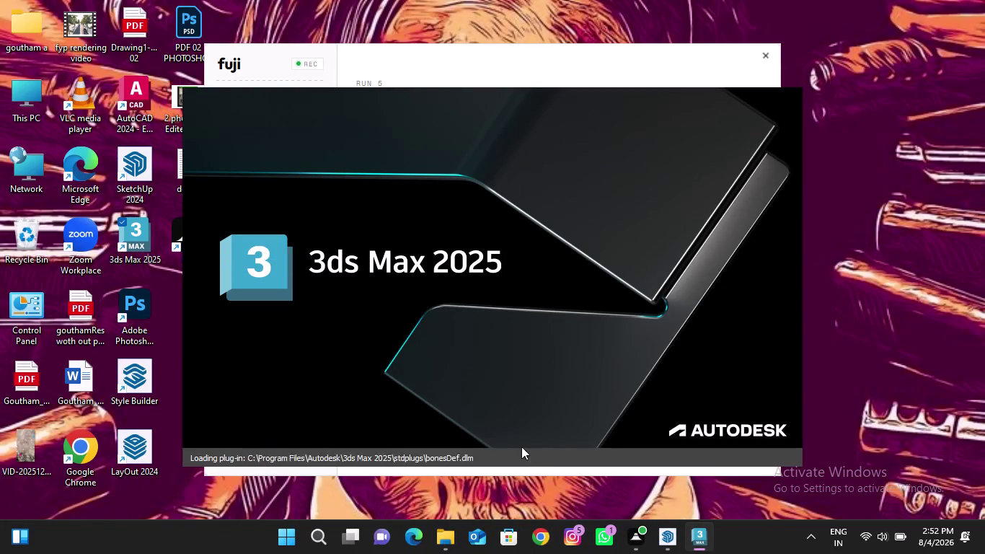
Close the unresponsive SketchUp 2024 session and relaunch it from the desktop icon.
click(662, 537)
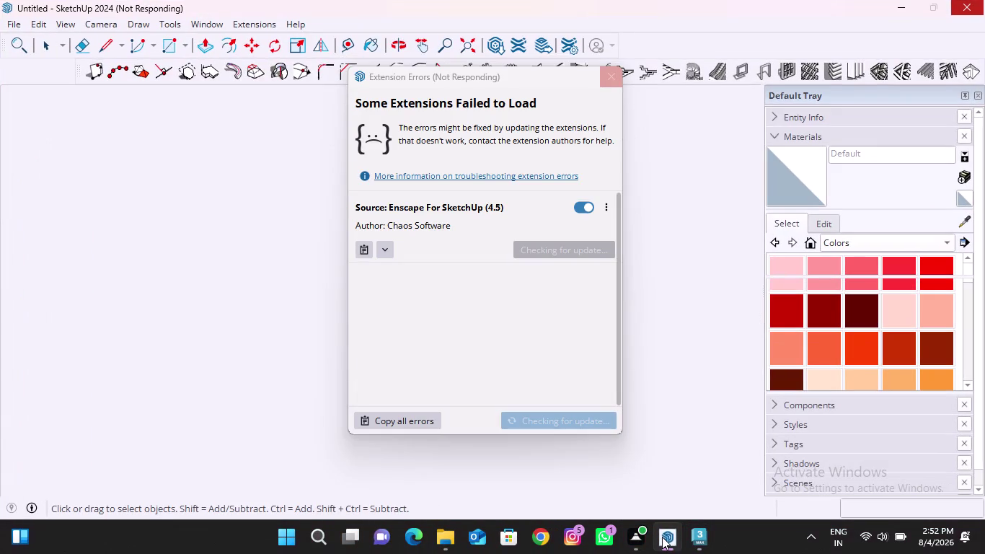
click(662, 536)
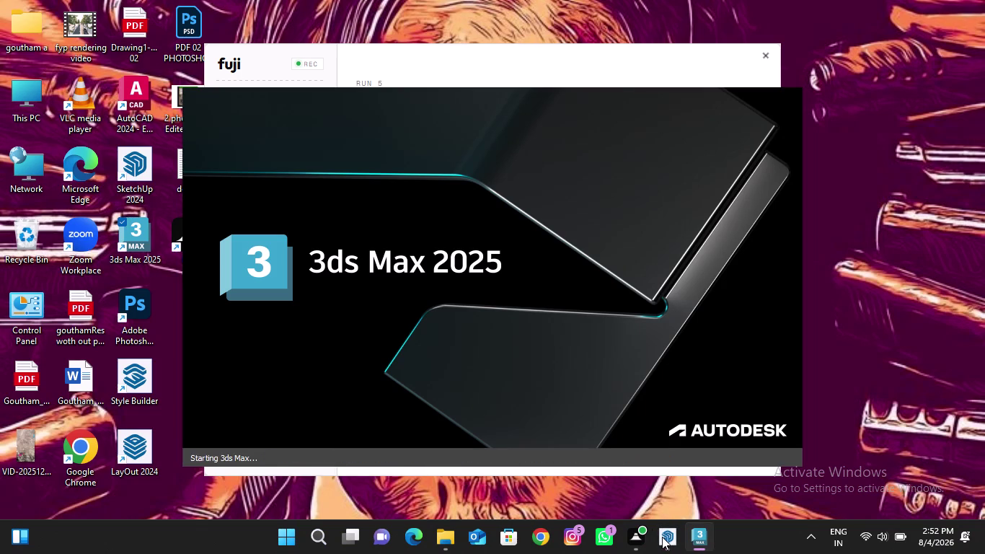
click(662, 536)
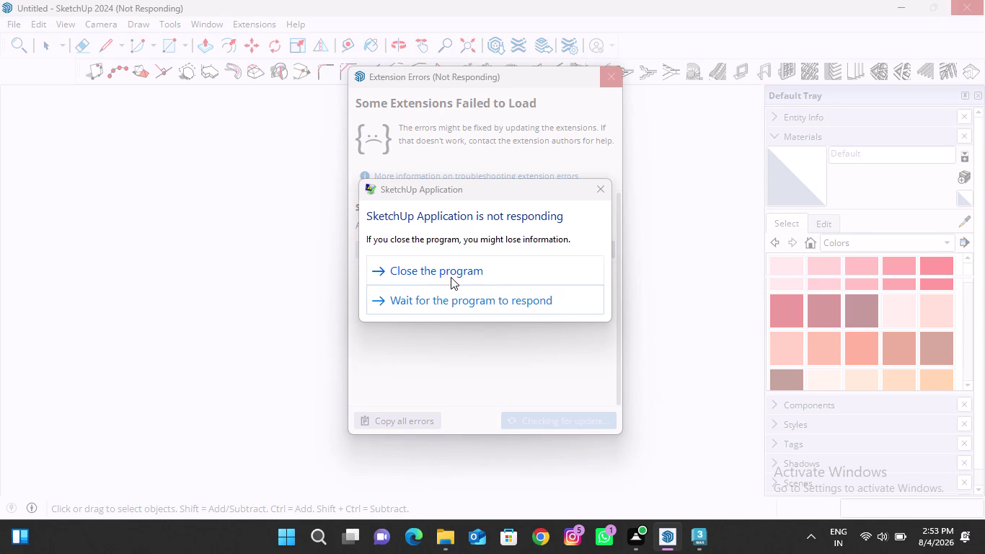
click(451, 277)
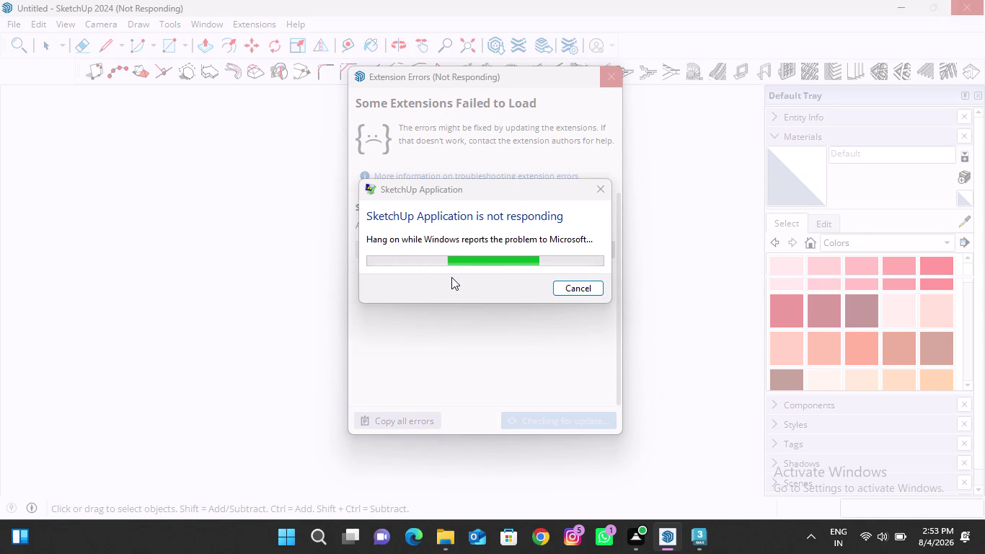
click(701, 539)
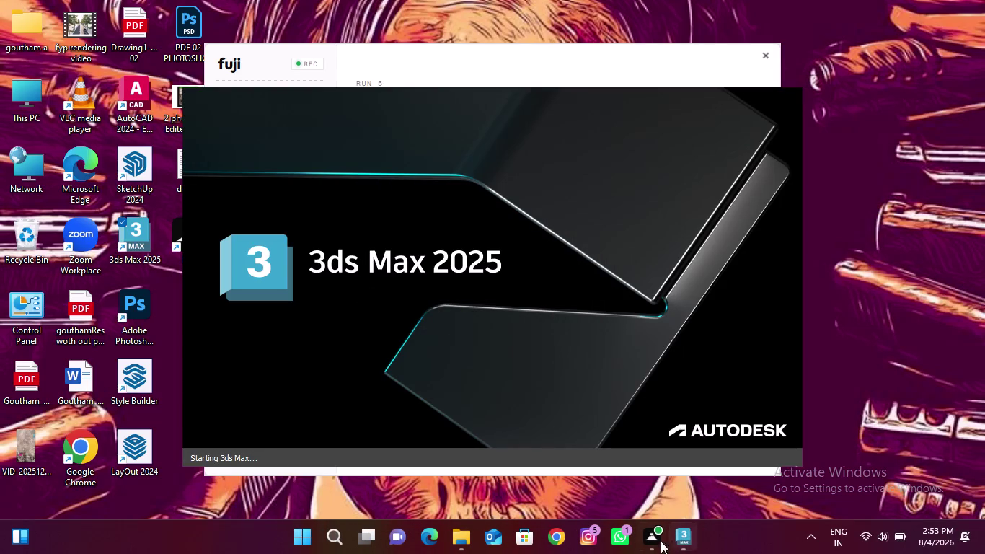
double_click(136, 174)
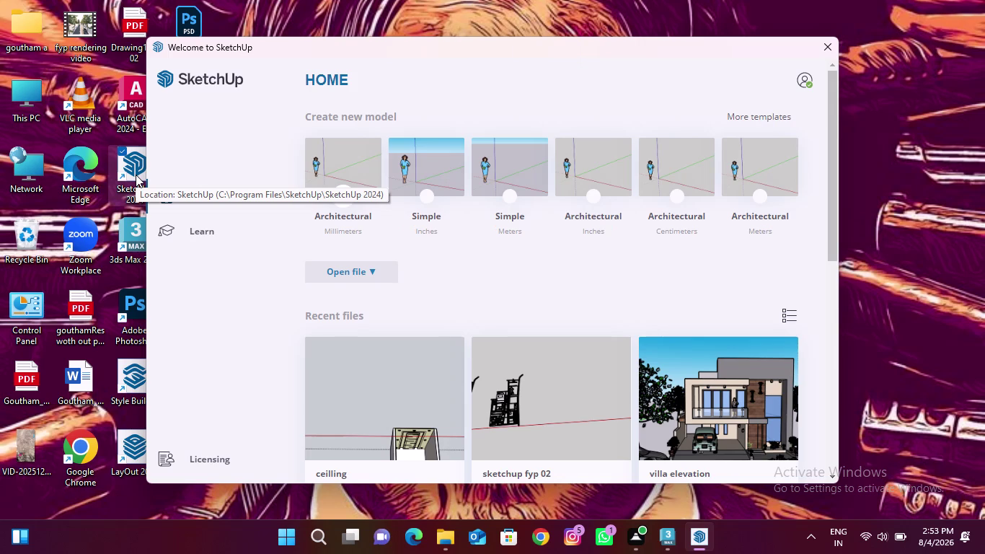
Start a new model from a template and move the stray File Explorer window aside.
click(427, 160)
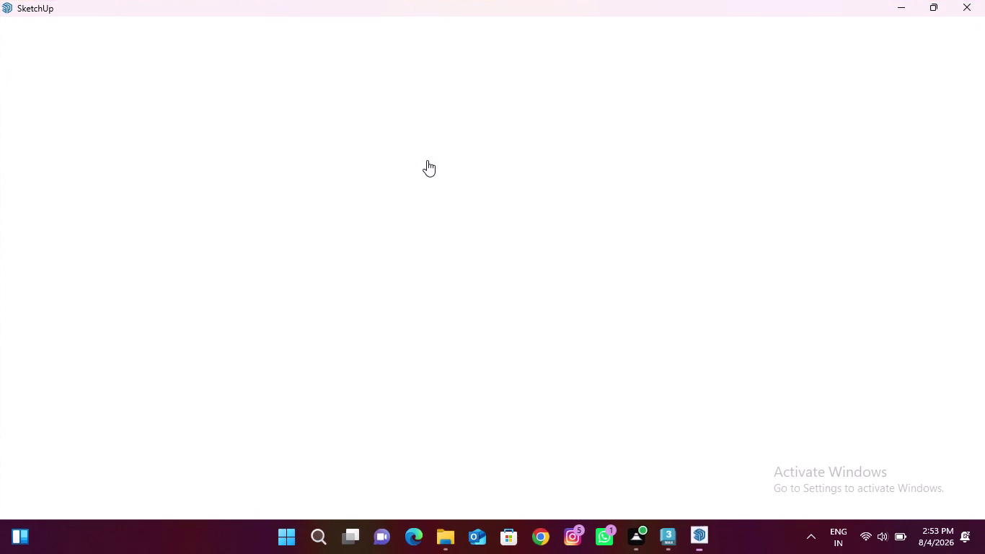
click(436, 545)
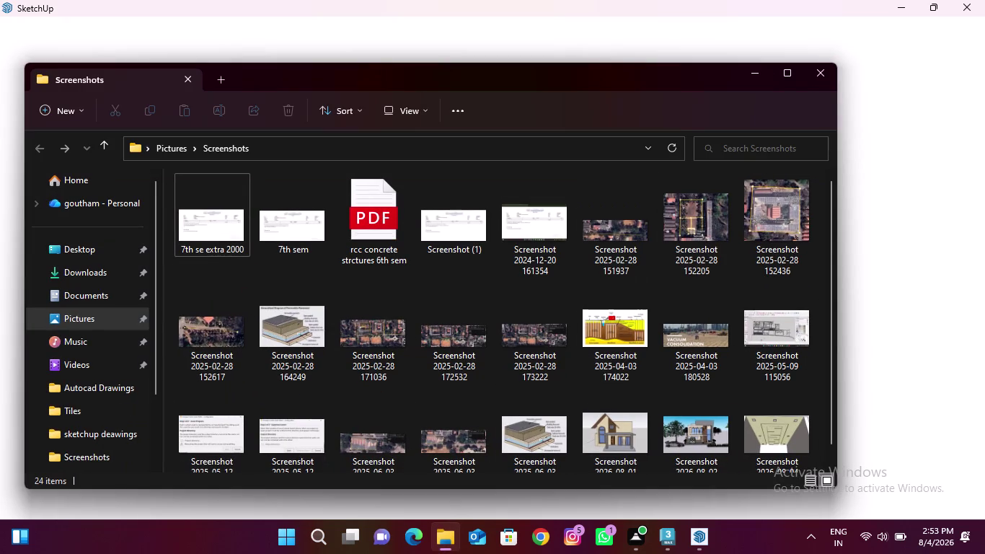
click(809, 77)
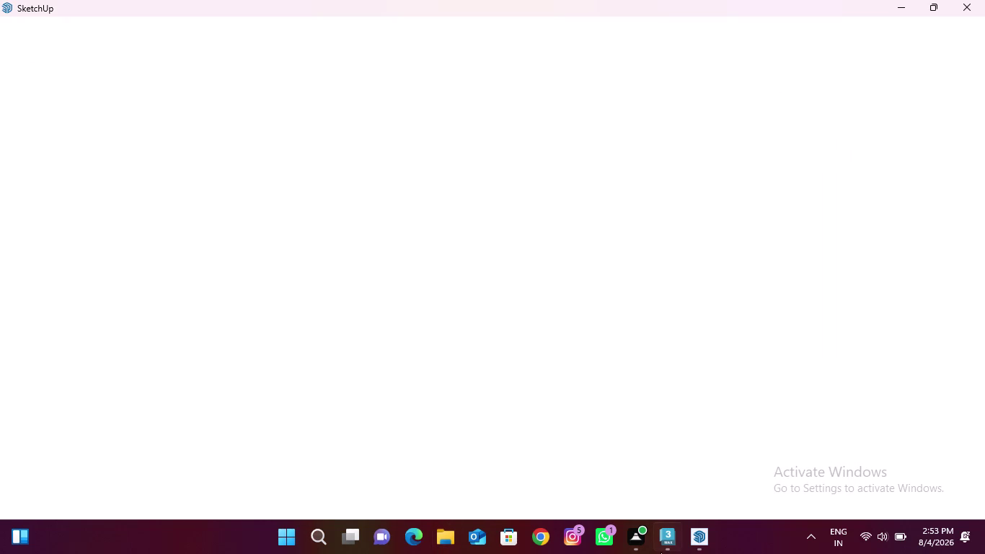
click(661, 552)
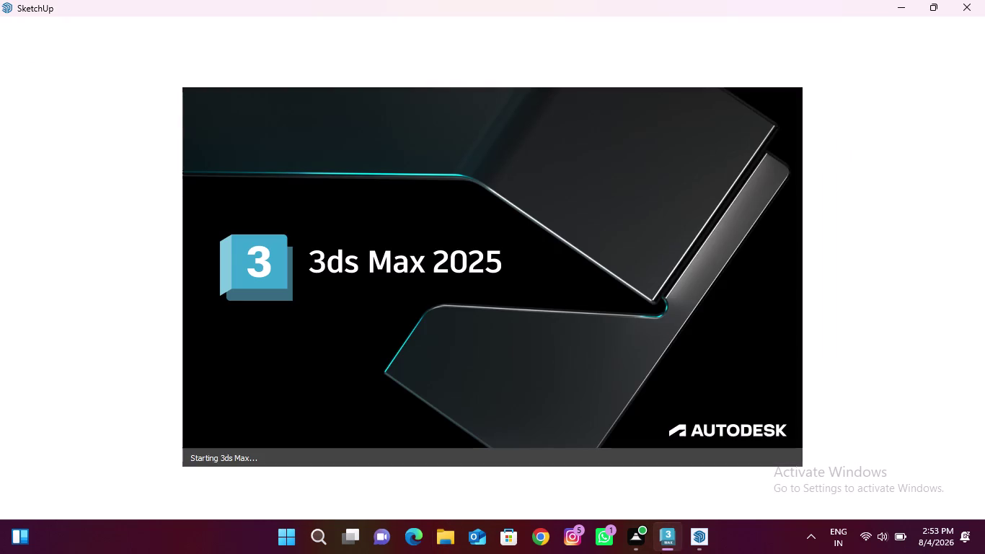
click(693, 546)
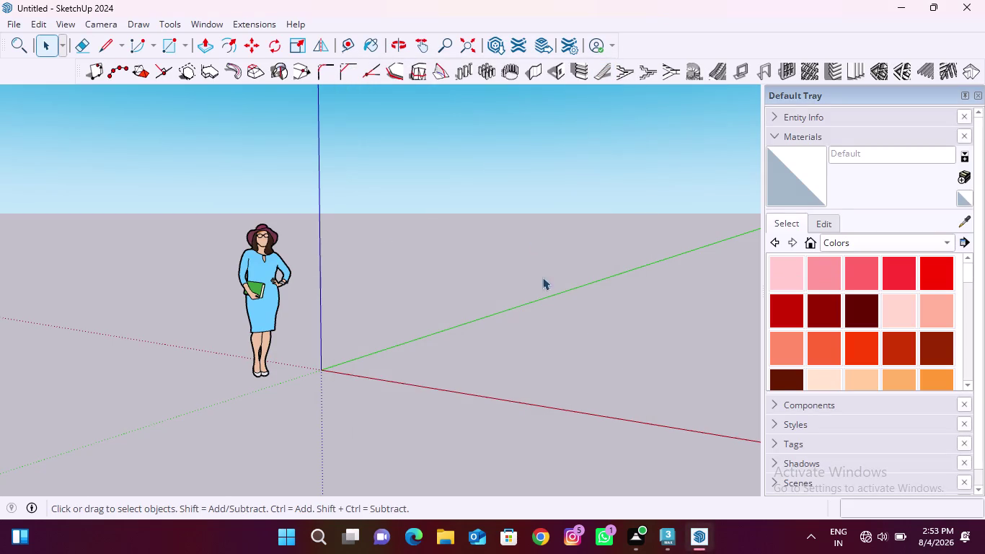
Check the 3ds Max taskbar recent-items list.
click(663, 536)
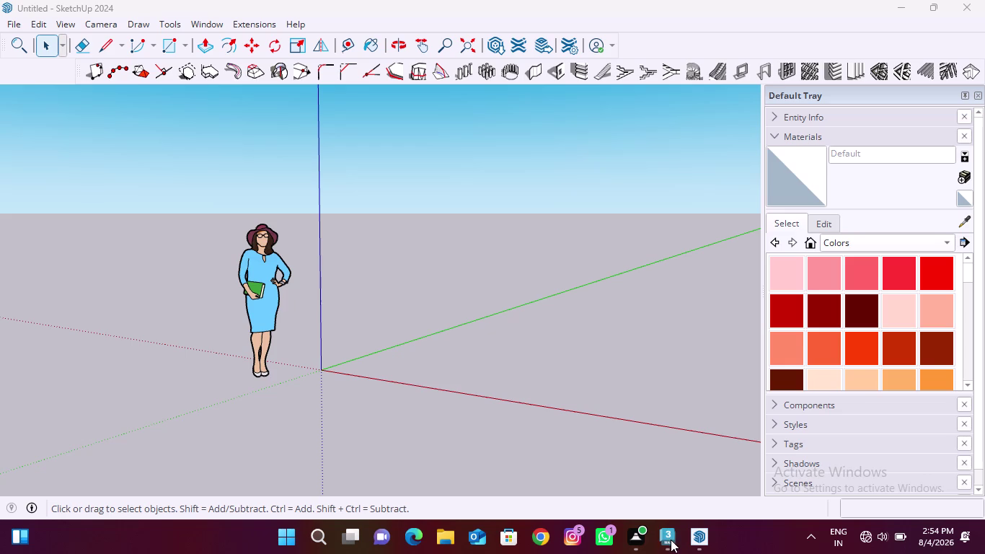
click(669, 539)
right_click(664, 543)
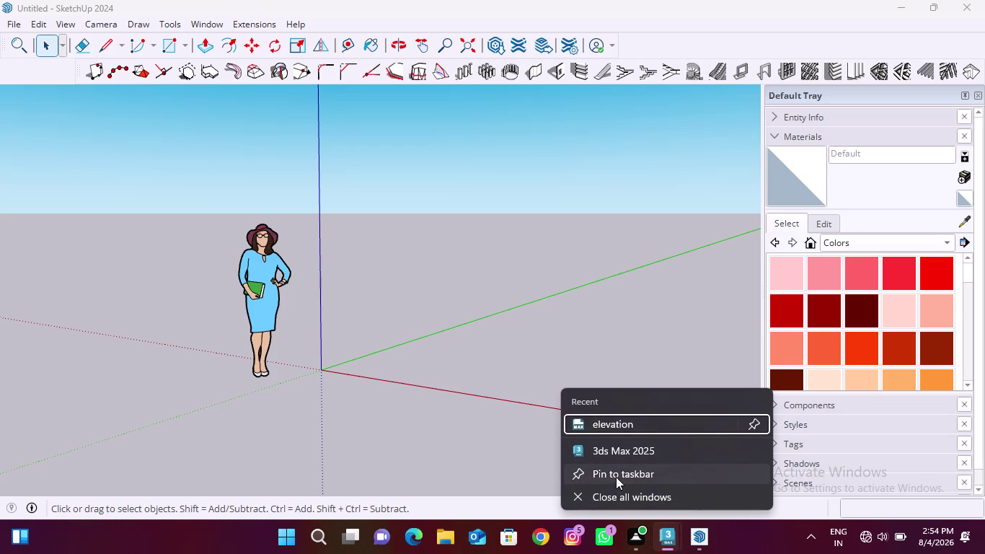
click(651, 498)
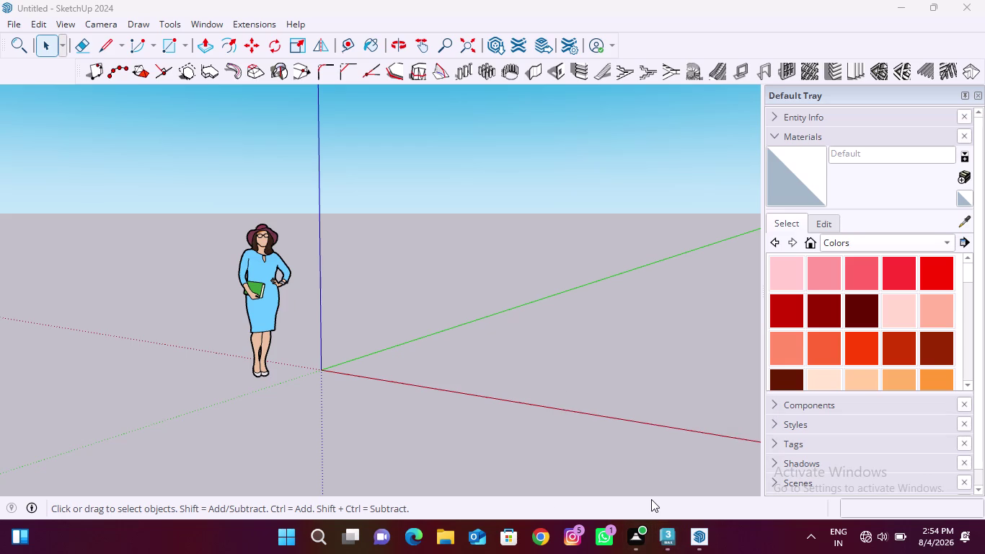
Delete the standing figure and orbit the view around the origin.
drag(183, 208, 307, 412)
key(Delete)
scroll(down, 3)
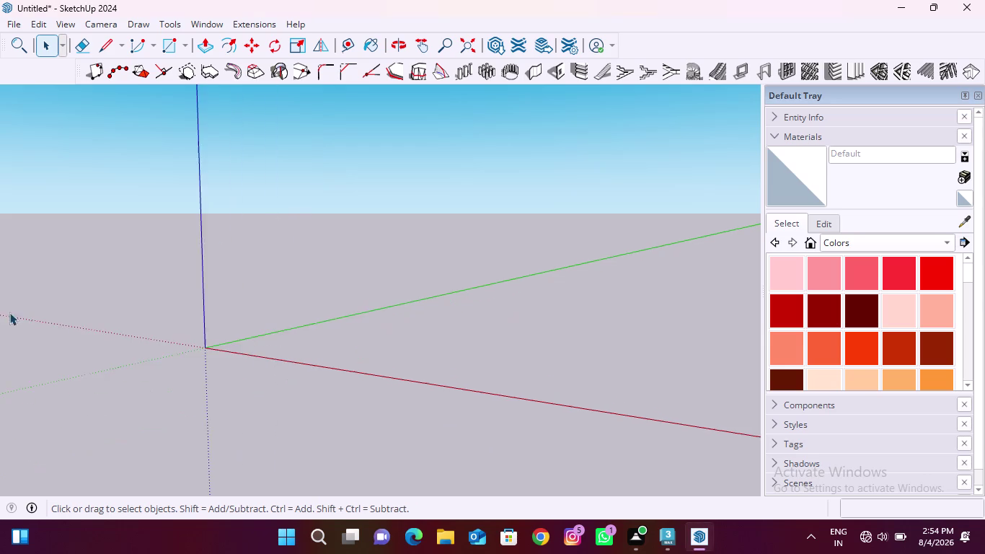
scroll(down, 3)
middle_drag(37, 377, 226, 435)
scroll(down, 3)
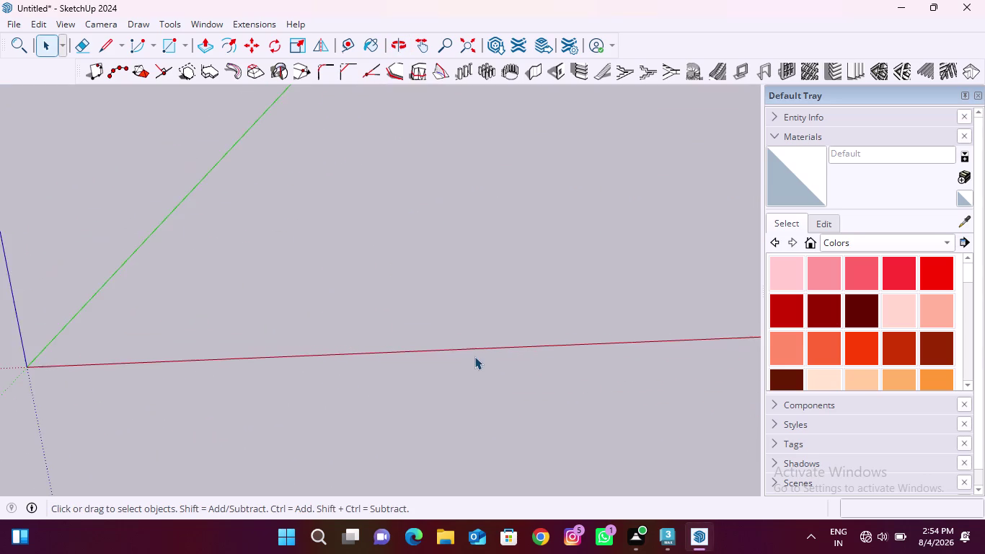
scroll(down, 3)
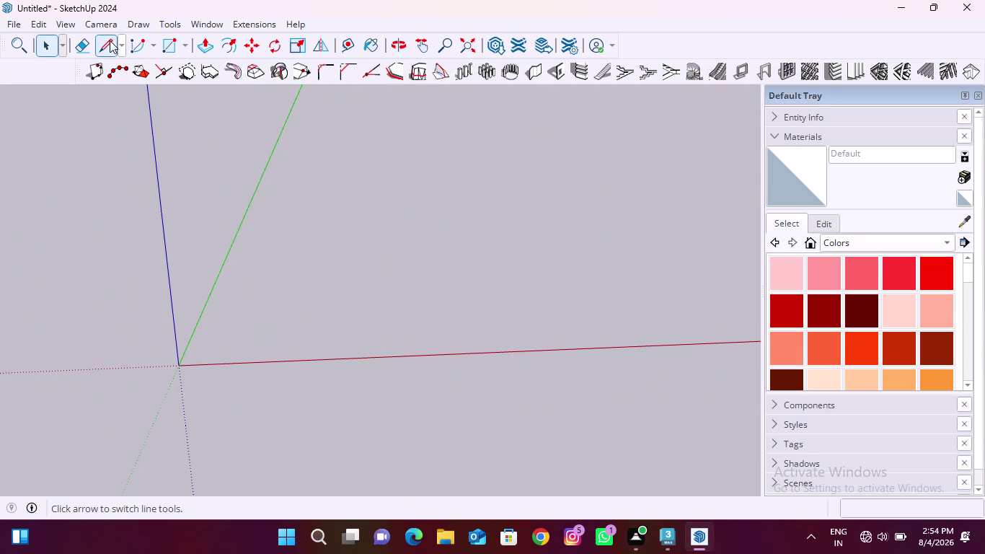
Draw a test line with the Line tool, starting above the red axis.
click(108, 41)
click(324, 334)
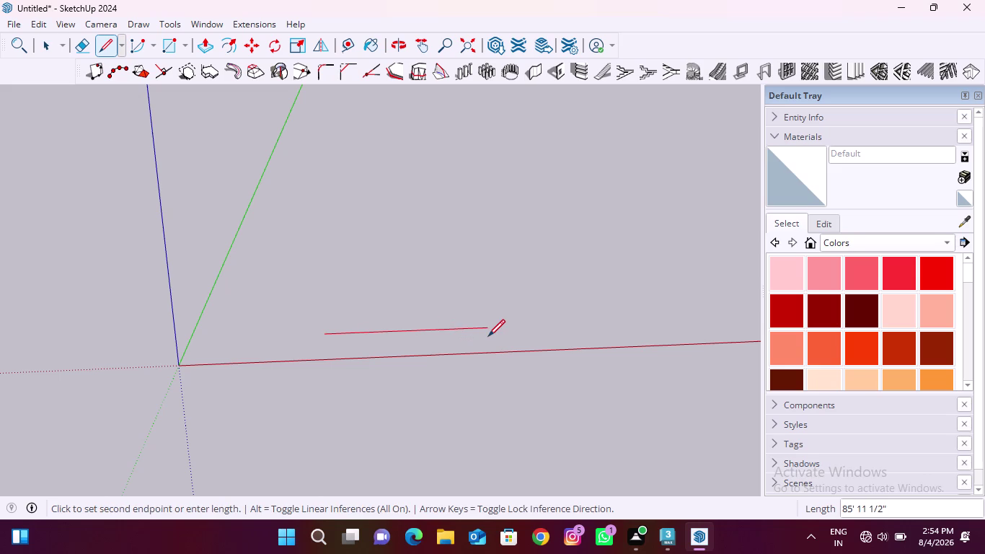
key(End)
key(Down)
key(apostrophe)
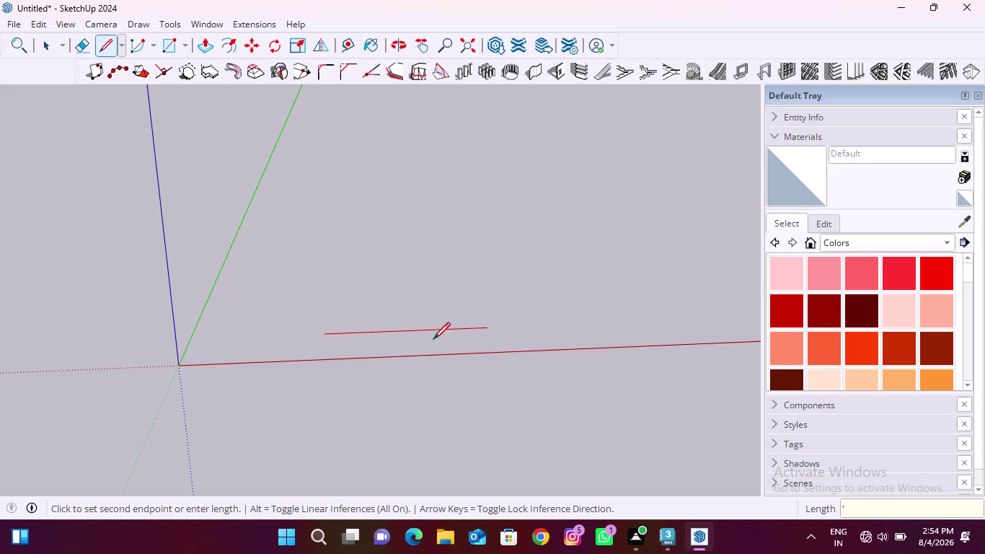
click(915, 507)
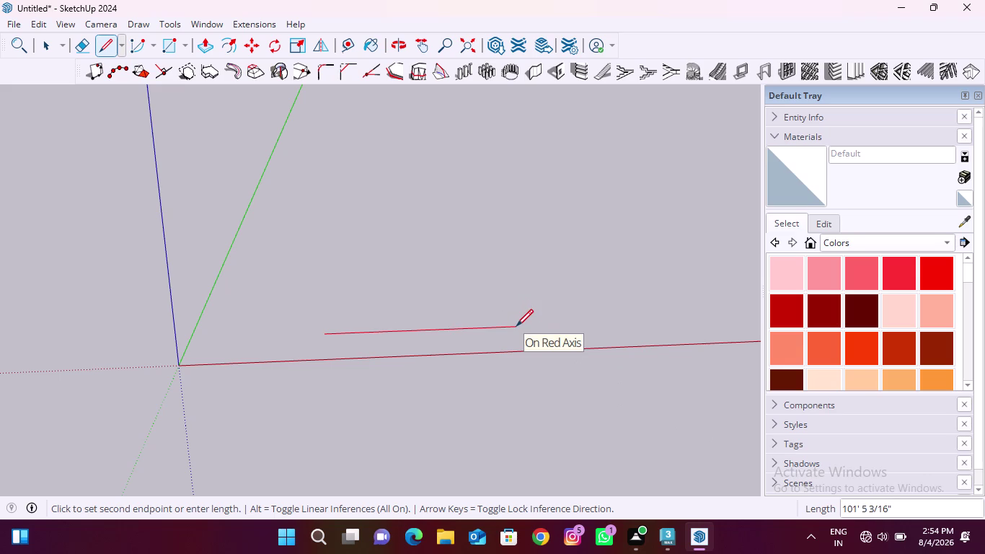
Try constraining the test line with arrow keys, cancel it, and open the Window menu.
key(End)
key(Down)
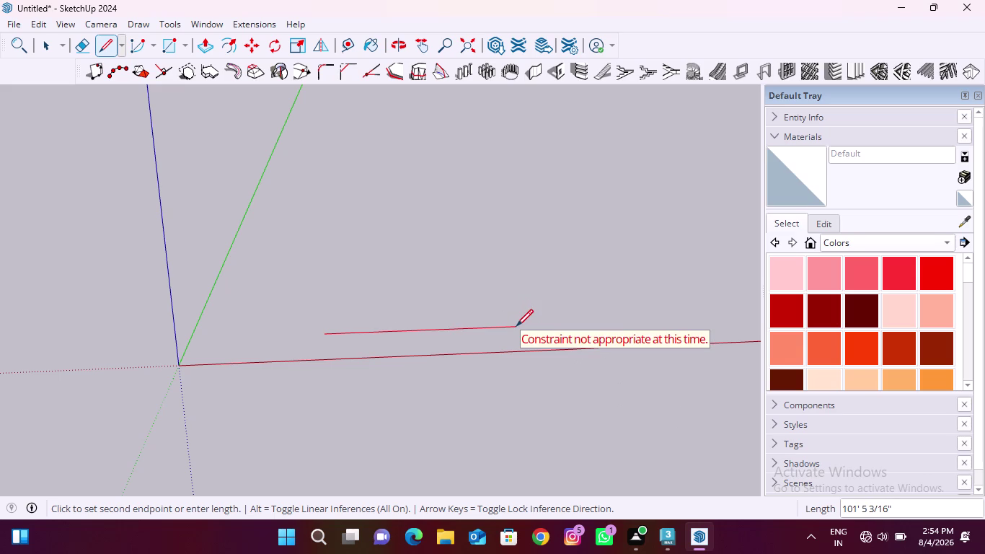
key(Home)
key(Left)
key(End)
key(End)
key(Left)
key(Up)
key(Clear)
key(Up)
key(Clear)
key(Clear)
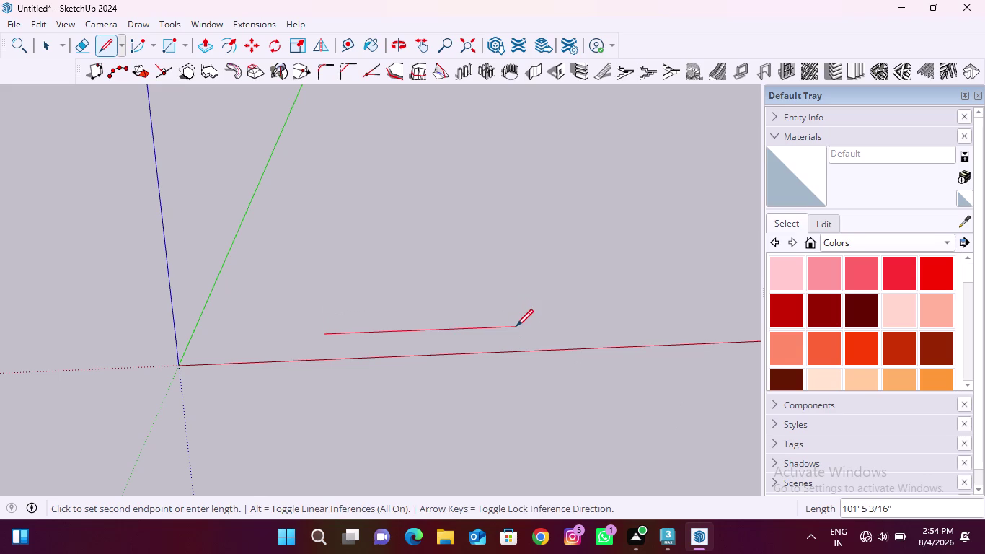
key(Down)
key(Down)
key(Clear)
key(Up)
key(Up)
key(Up)
key(Up)
key(Up)
key(Up)
key(Up)
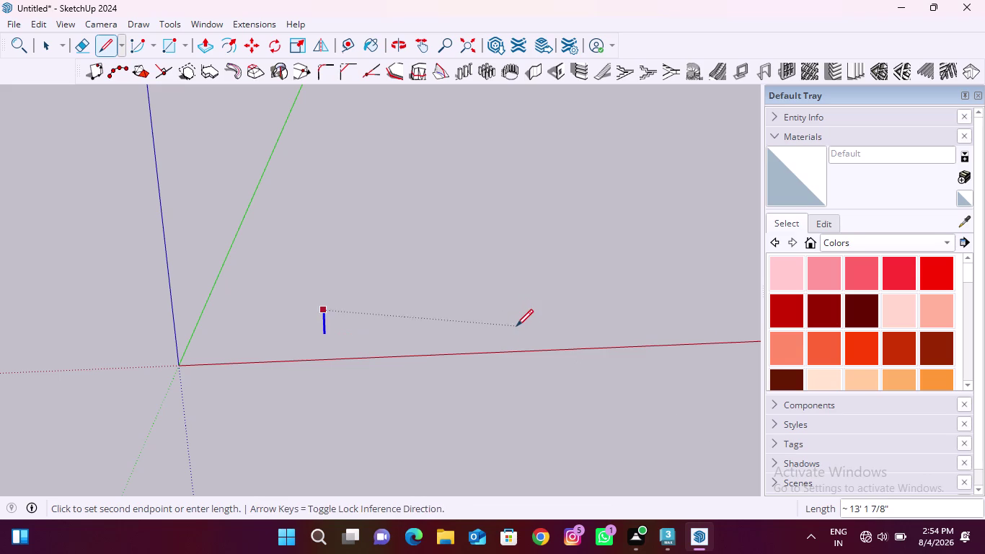
key(Up)
key(Up)
key(Up)
key(Home)
key(Home)
key(Home)
key(Home)
key(Left)
key(Left)
key(Clear)
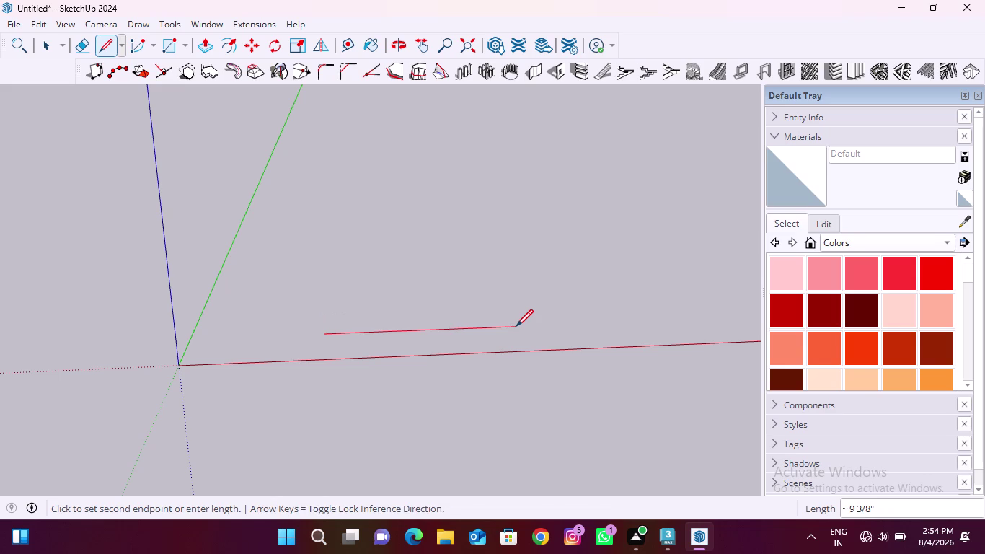
key(Clear)
key(Clear)
key(Down)
key(Down)
key(Page_Down)
key(Page_Down)
key(Page_Down)
key(Right)
key(Escape)
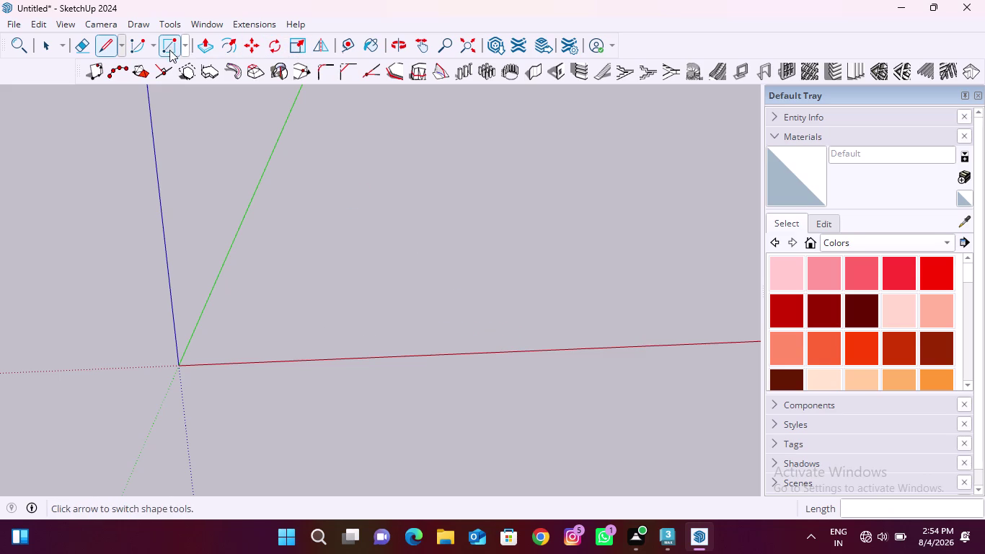
click(106, 48)
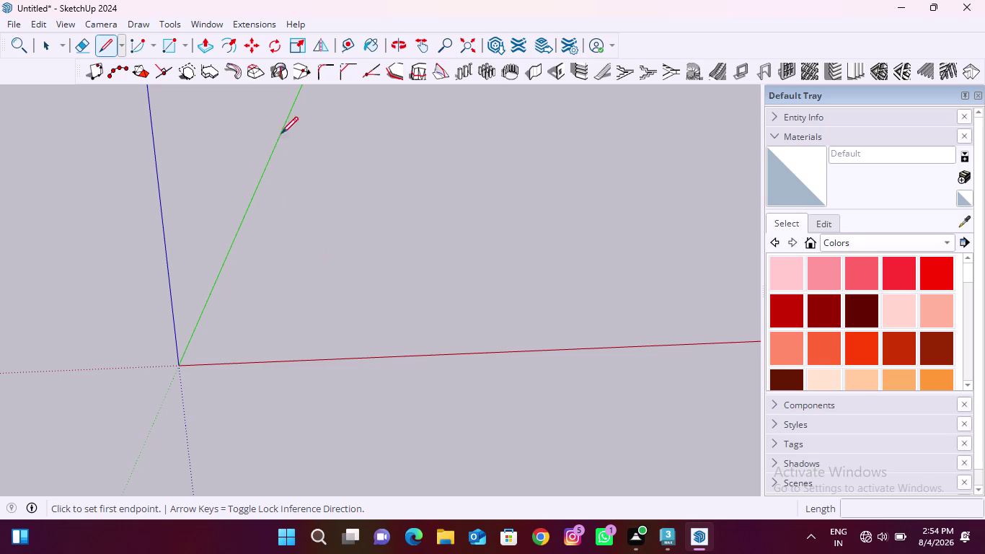
click(198, 20)
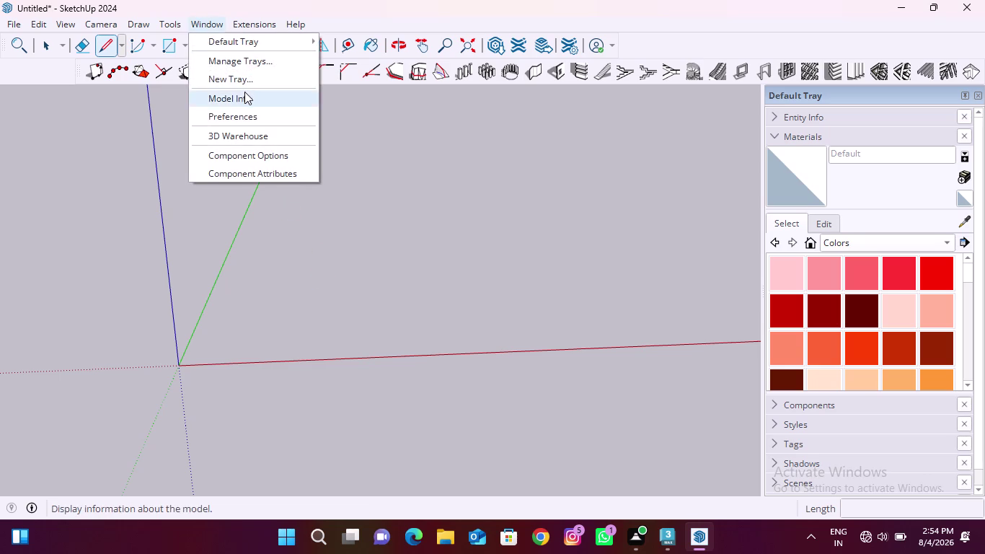
In Model Info > Units, set the format to Engineering (decimal feet) and close the dialog.
click(244, 92)
click(507, 183)
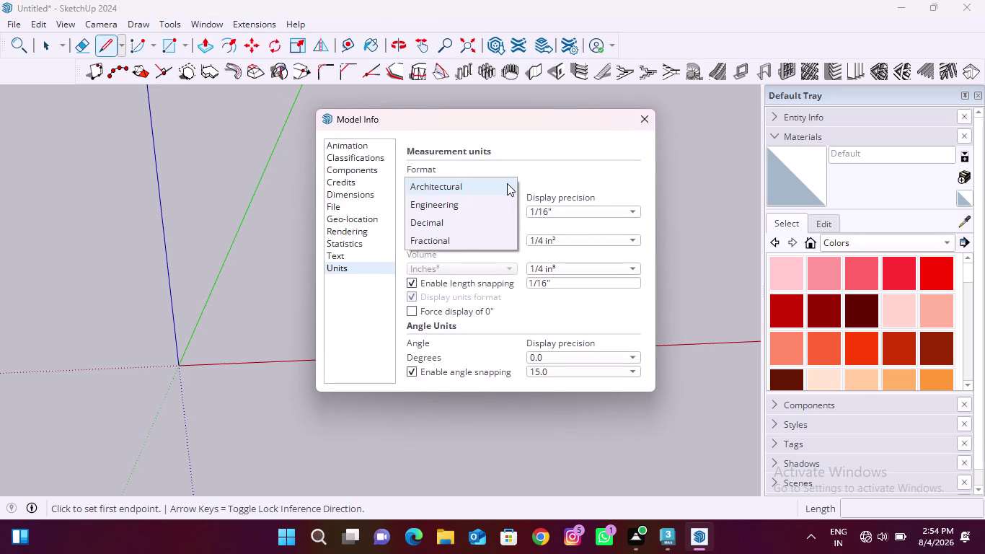
click(450, 201)
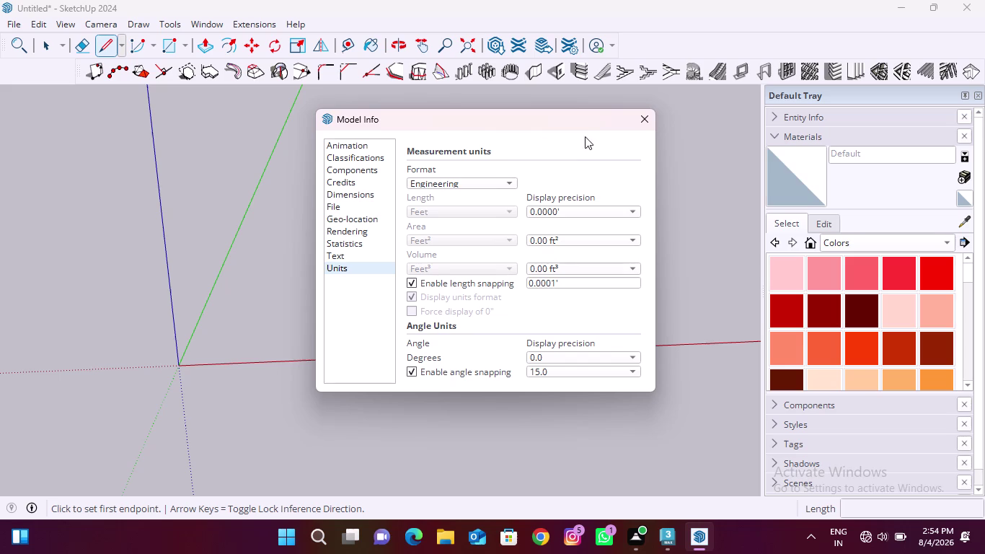
click(649, 123)
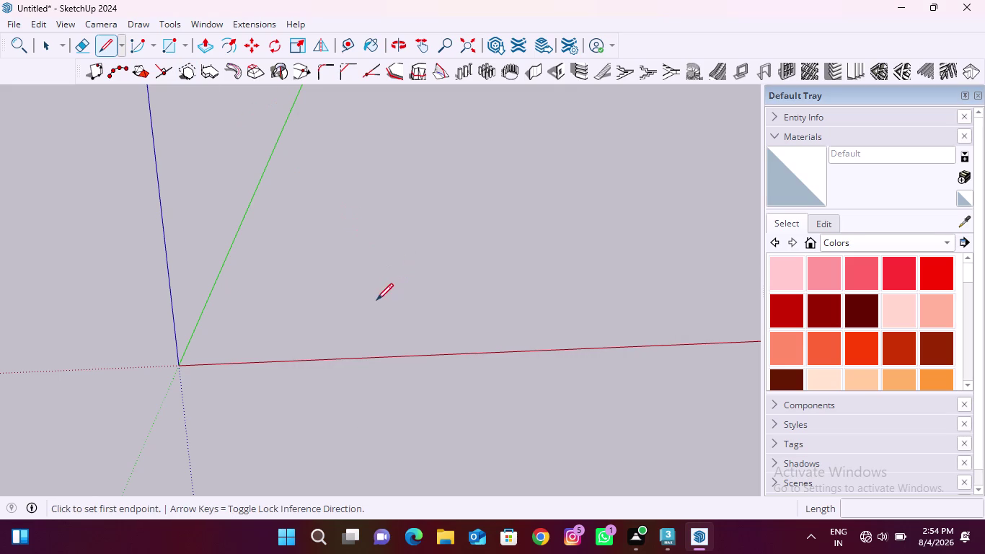
Start a test line to check the decimal-foot readout, cancel it, and open the Window menu.
click(354, 305)
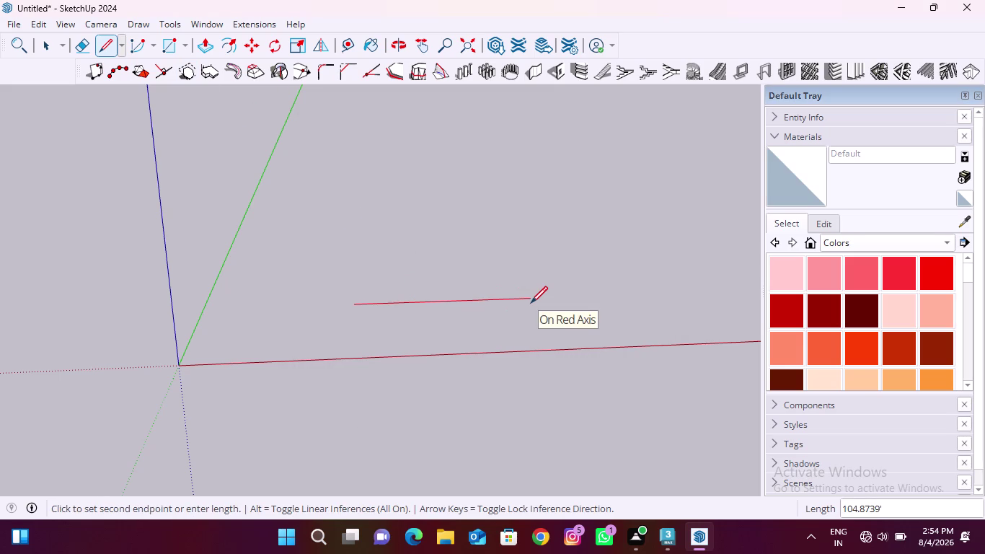
key(End)
key(Down)
key(apostrophe)
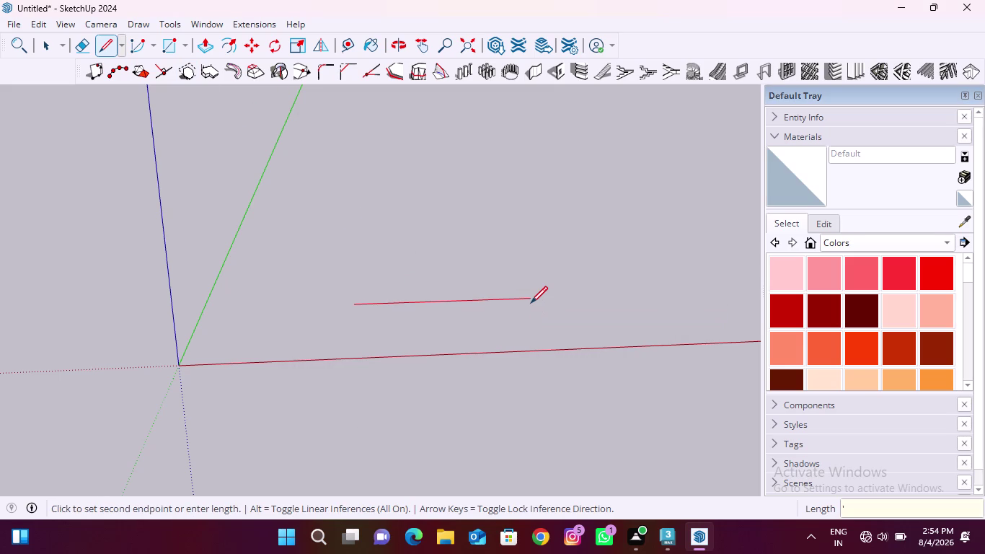
key(End)
key(Down)
key(BackSpace)
key(BackSpace)
key(Left)
key(Clear)
key(Left)
key(Clear)
key(Clear)
key(Clear)
key(Escape)
click(209, 27)
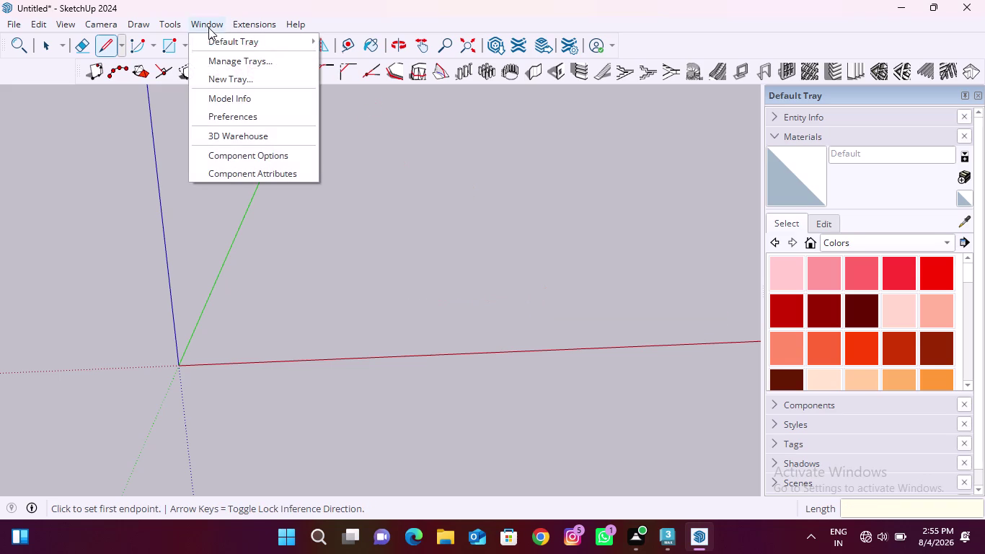
Set units to Decimal inches, area in², volume in³ and precision 0.0", then close Model Info.
click(282, 97)
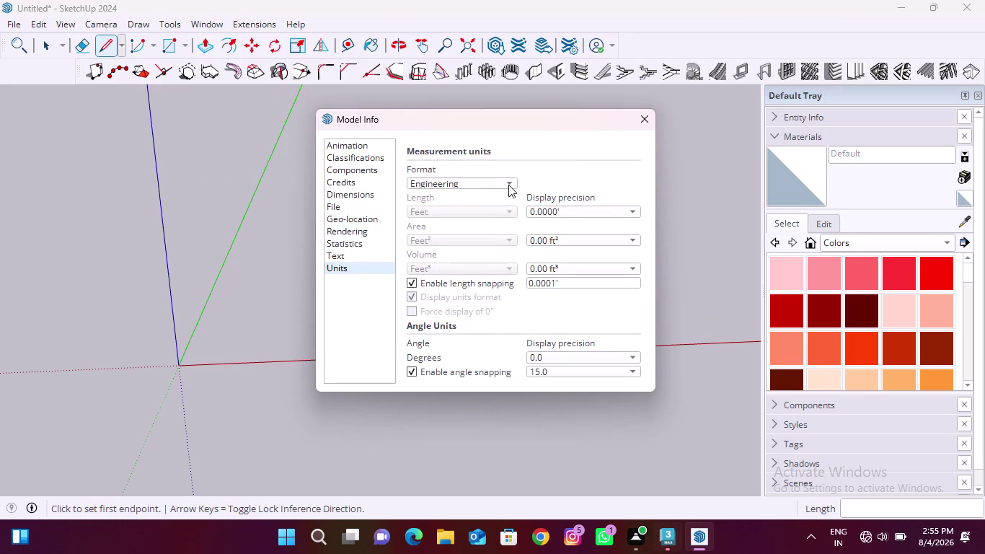
click(508, 184)
click(474, 207)
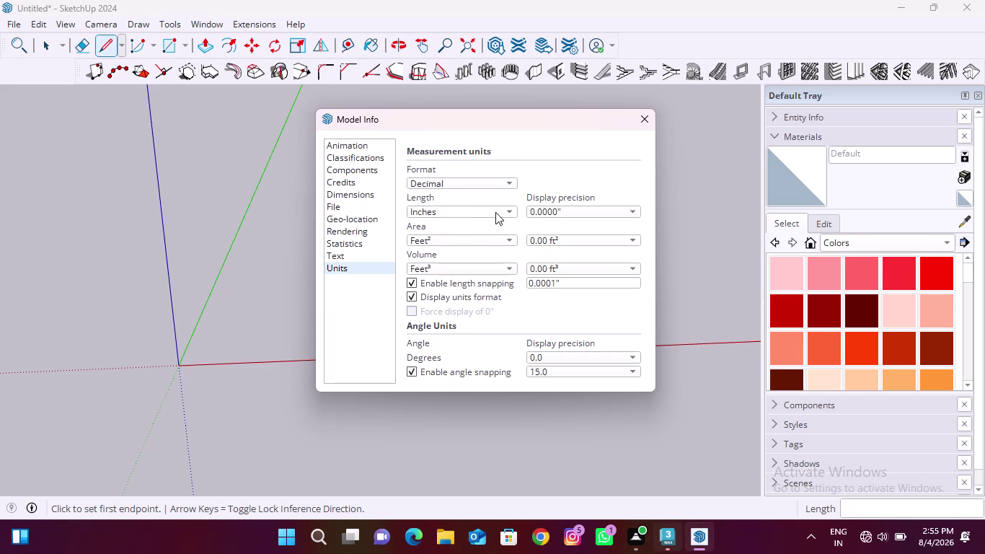
click(504, 242)
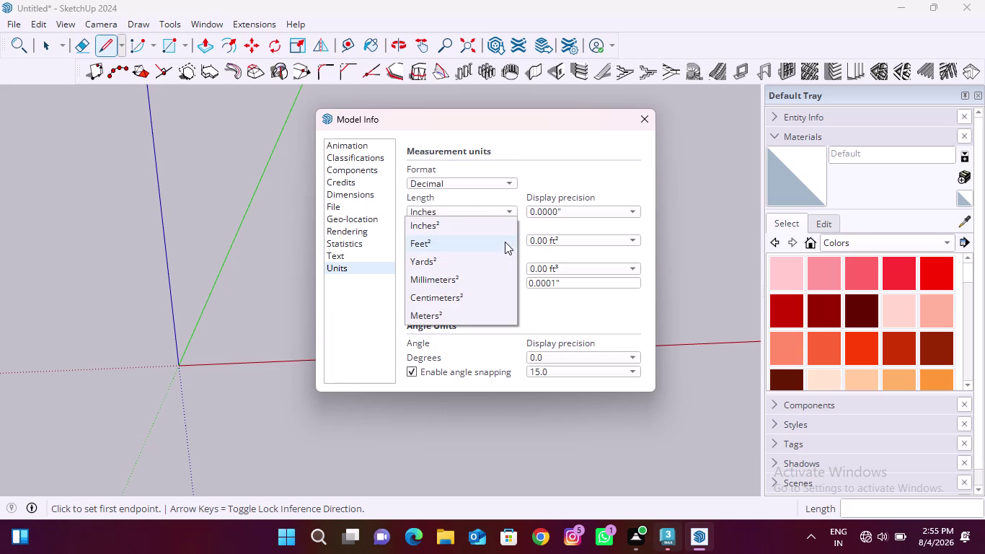
click(440, 223)
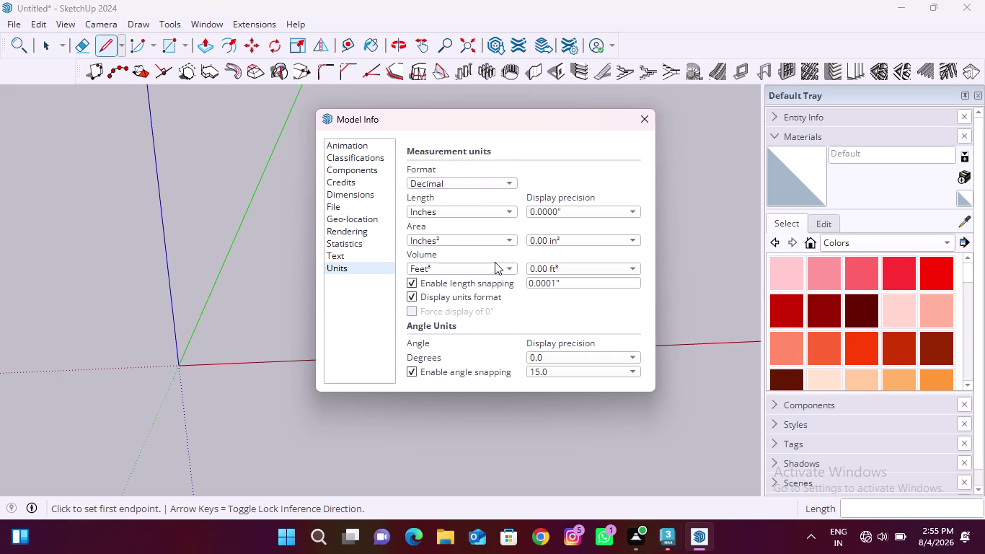
click(500, 270)
click(426, 258)
click(623, 213)
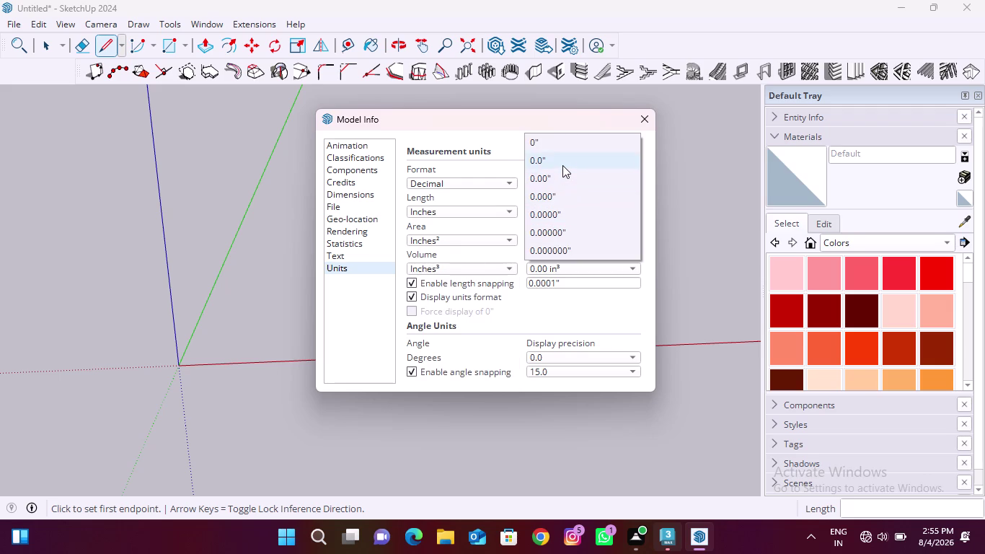
click(563, 165)
click(250, 276)
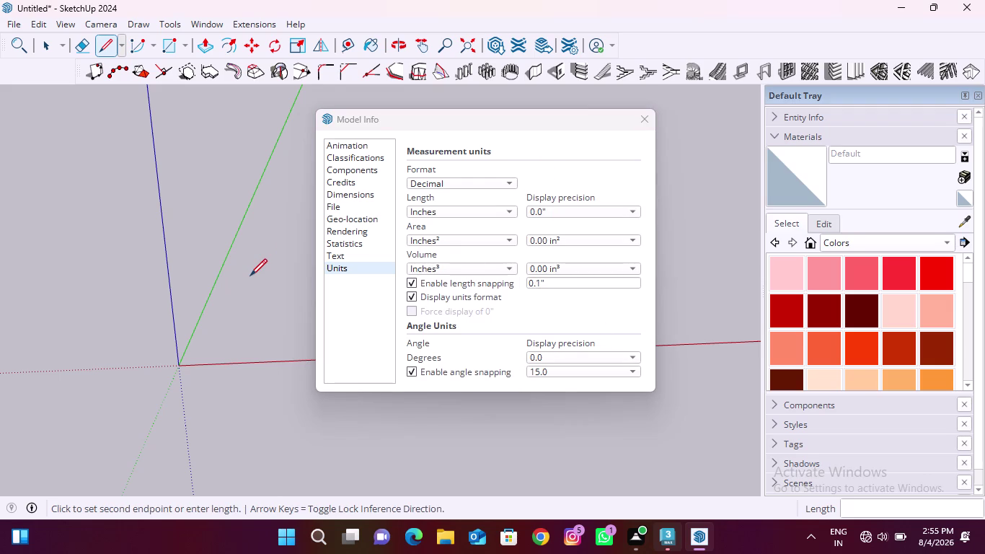
click(640, 121)
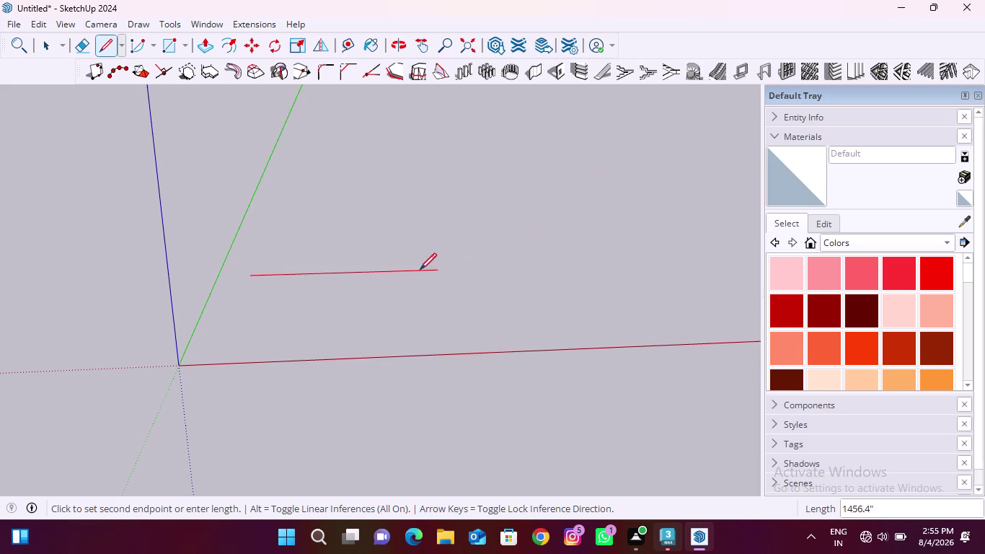
Cancel the unfinished test line and close the untitled model without saving.
key(Escape)
click(327, 328)
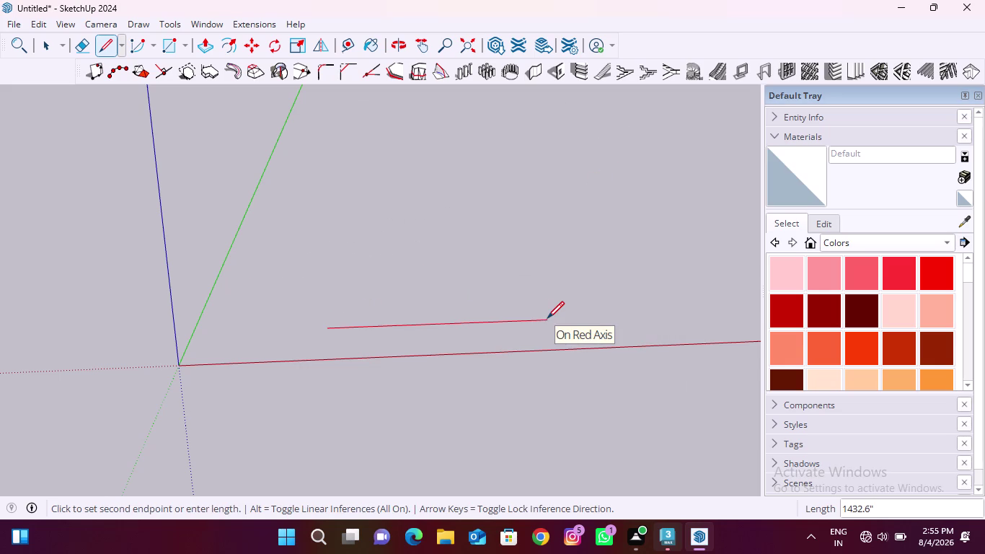
key(End)
key(Down)
key(apostrophe)
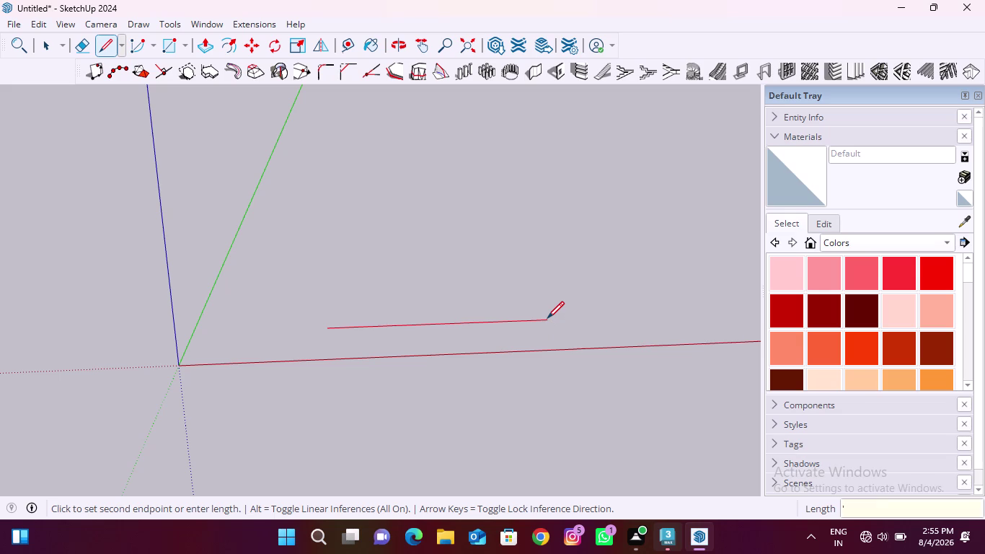
key(Escape)
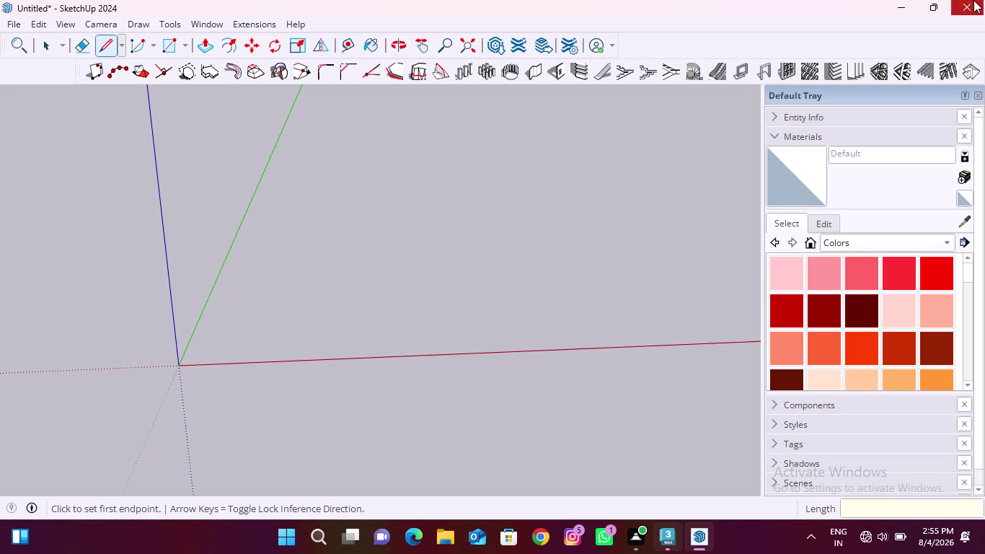
click(973, 0)
click(479, 275)
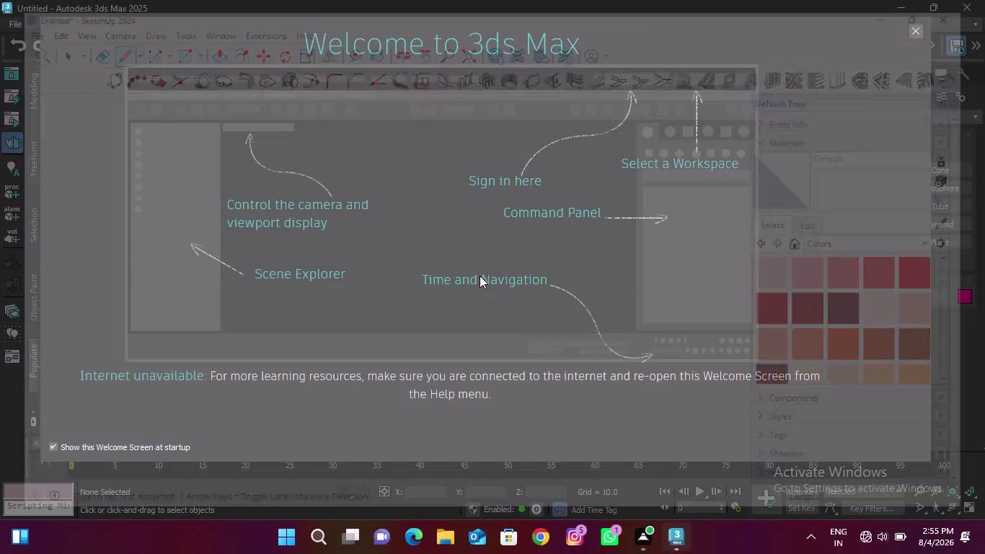
Dismiss the 3ds Max welcome screen and close 3ds Max.
click(921, 35)
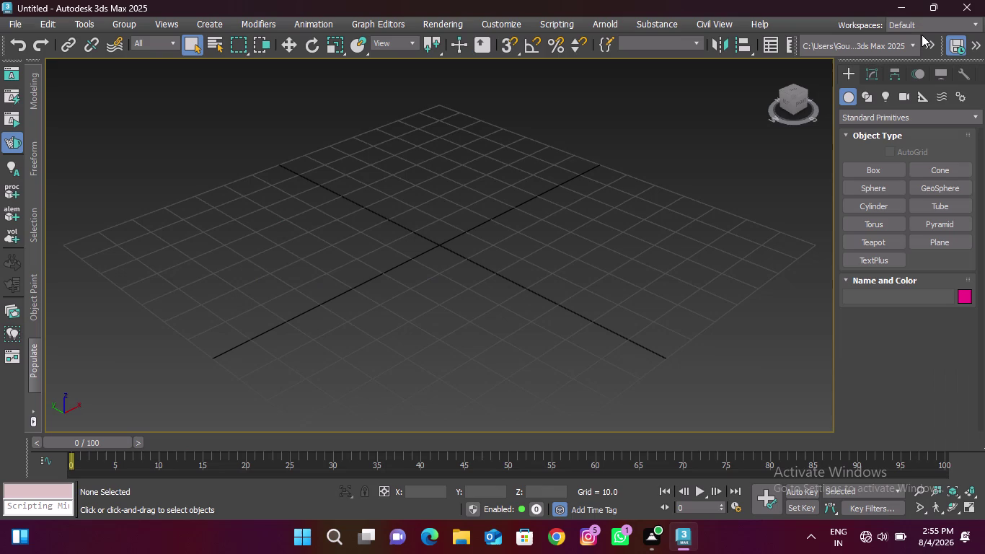
click(975, 0)
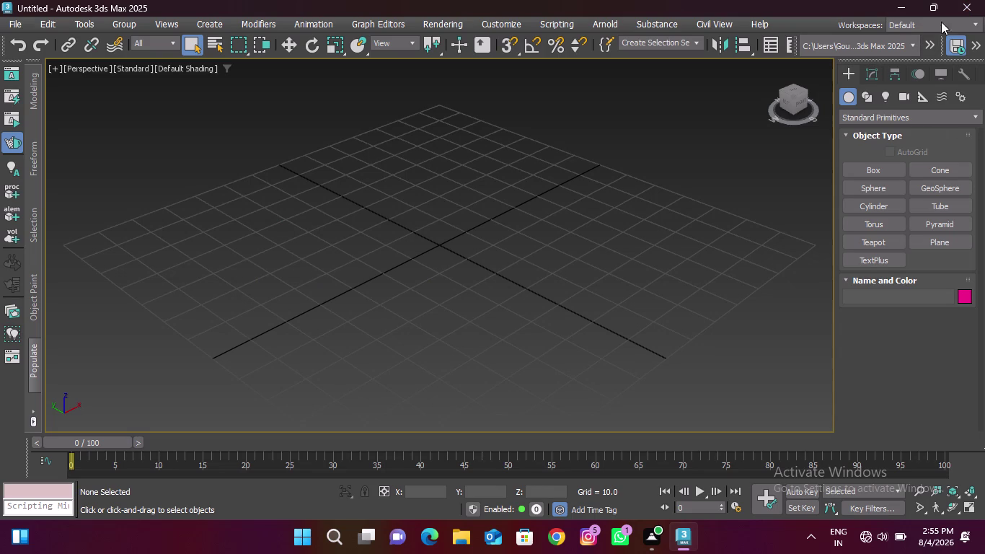
click(969, 0)
click(708, 531)
click(677, 541)
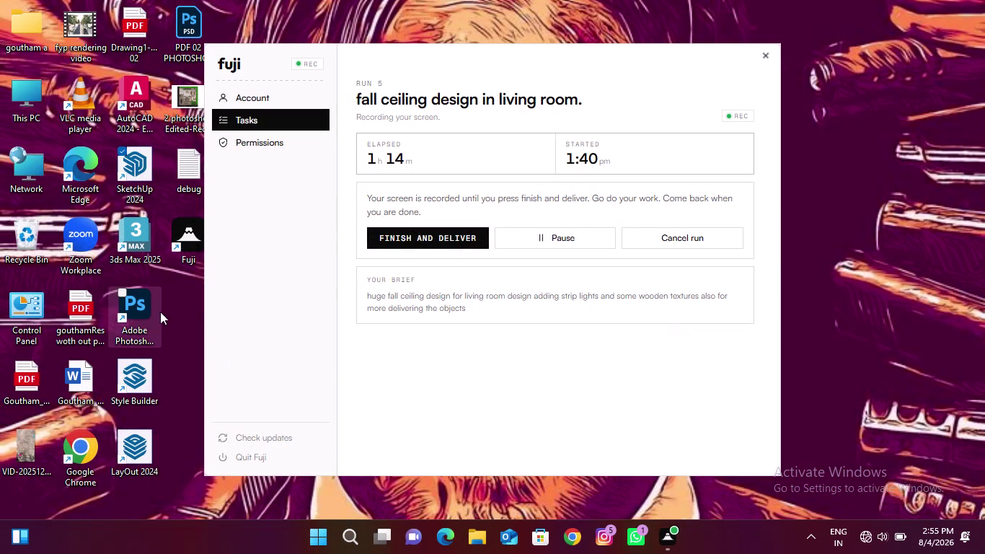
Launch SketchUp 2024 from its desktop shortcut.
double_click(140, 179)
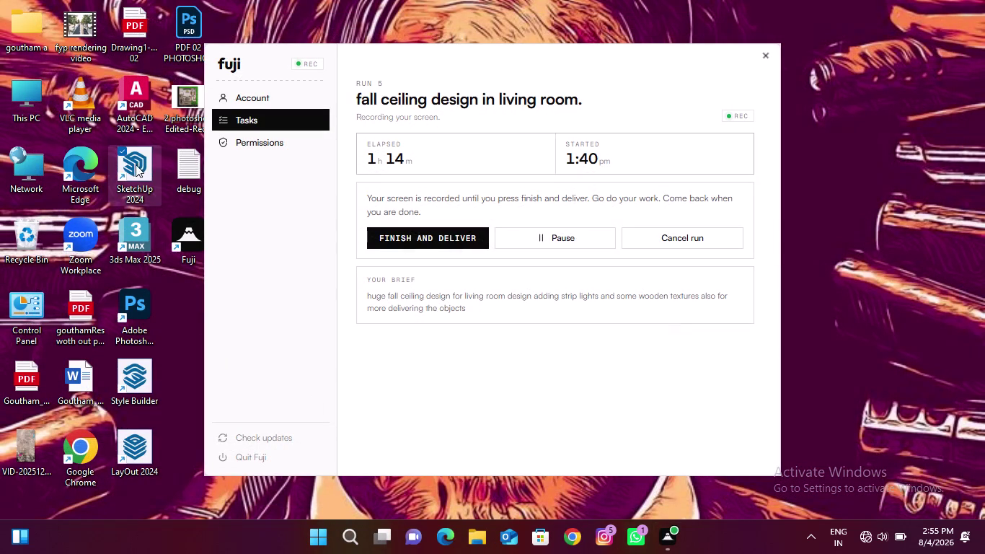
click(147, 166)
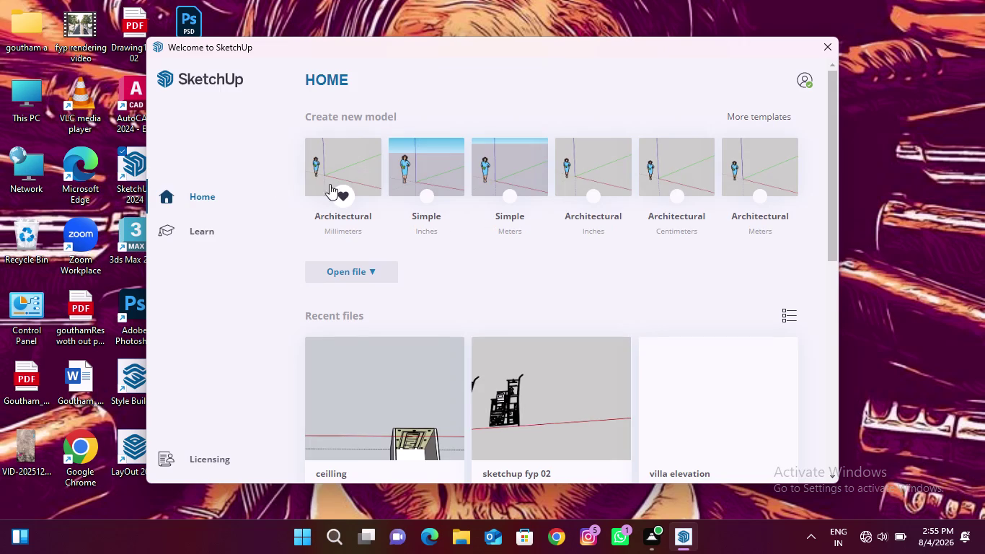
Open the 'ceilling' model from the Welcome screen's recent files.
scroll(down, 3)
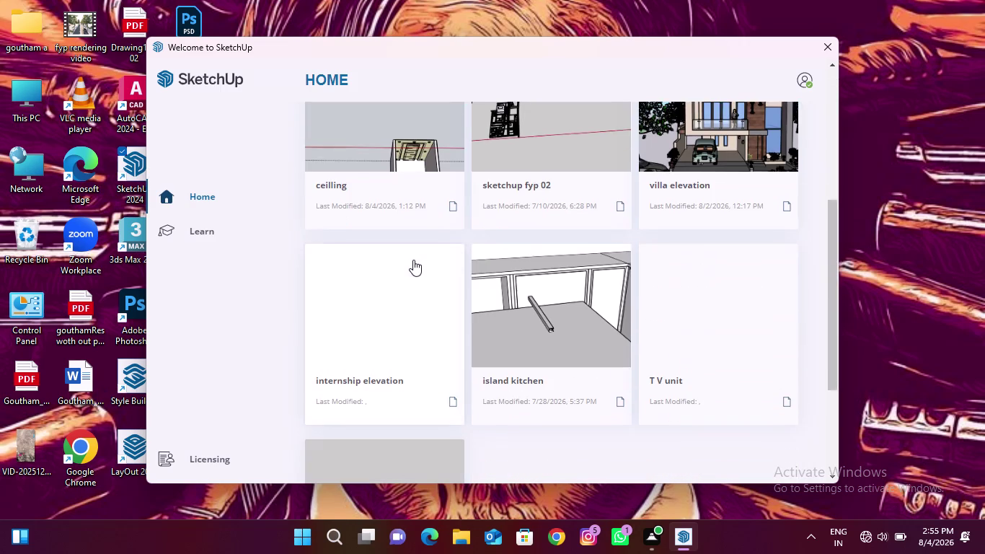
scroll(down, 3)
scroll(up, 3)
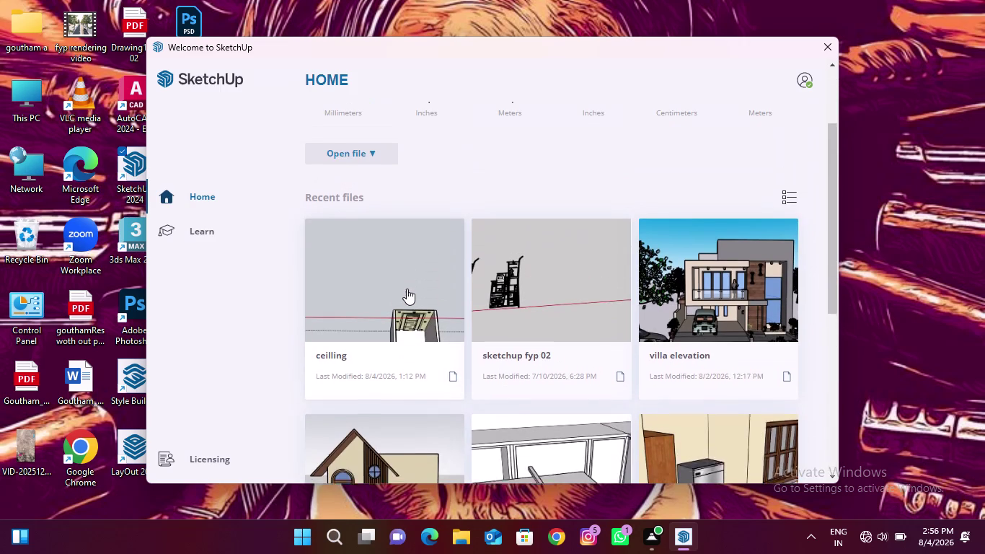
click(407, 294)
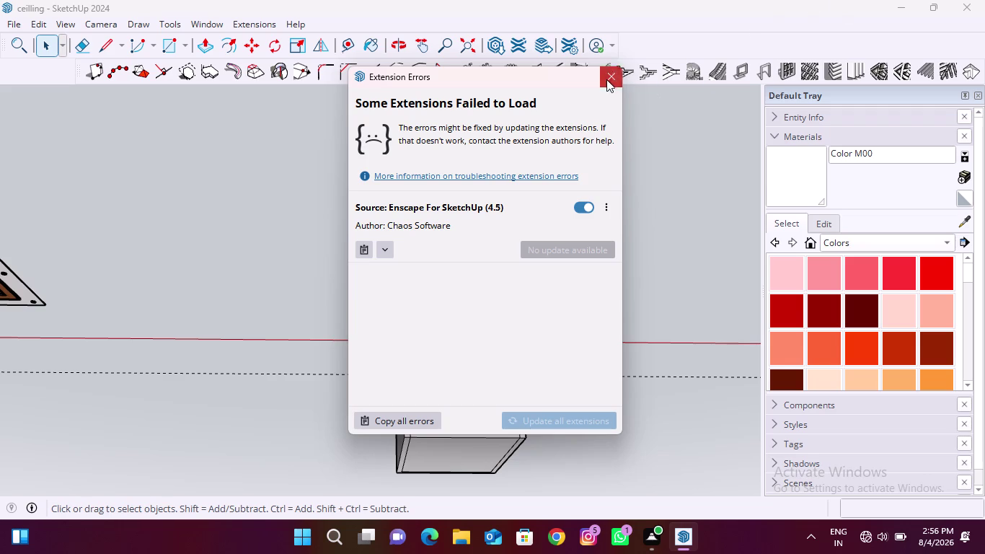
Dismiss the extension errors, orbit over the ground, delete a selected object, and pick Line.
click(606, 78)
scroll(down, 3)
scroll(down, 3)
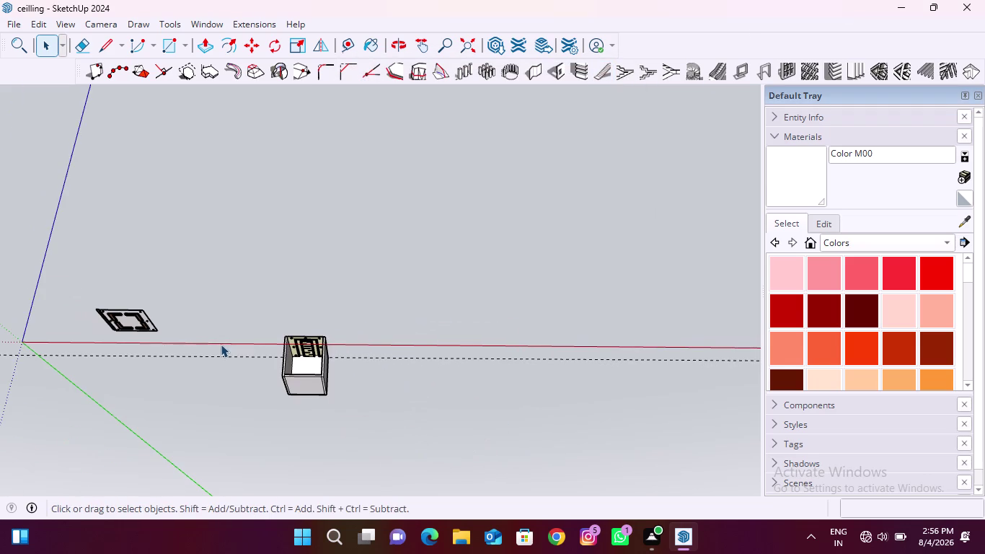
middle_drag(274, 337, 288, 443)
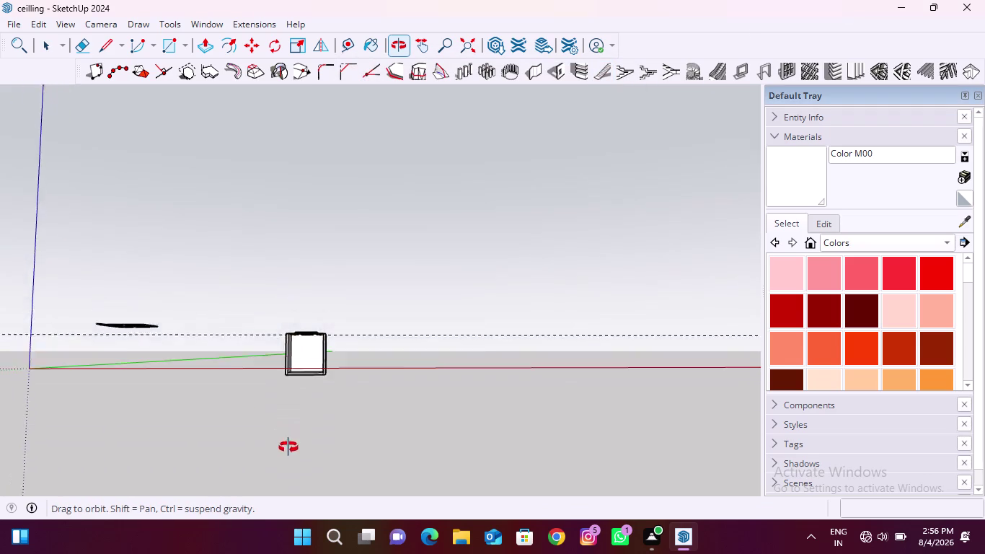
middle_drag(289, 443, 288, 486)
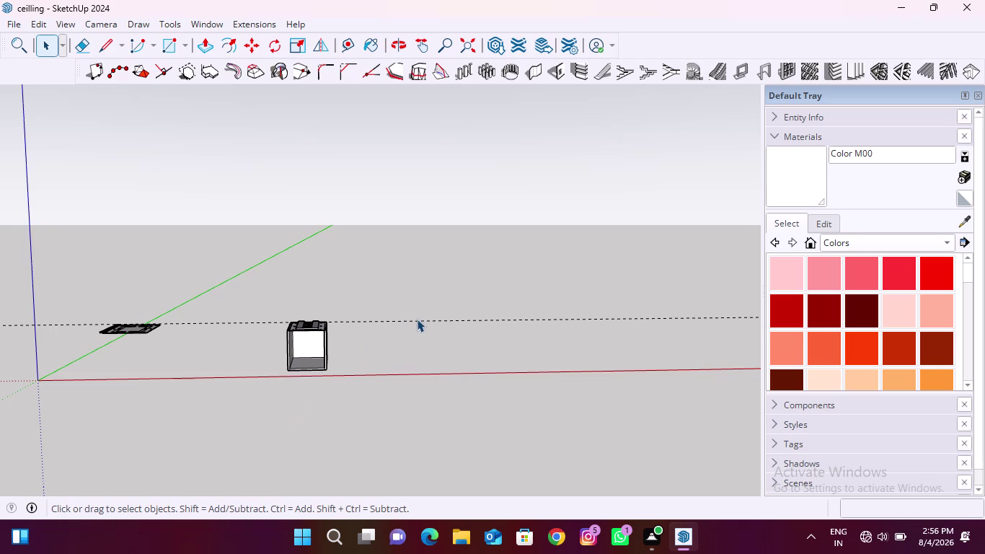
click(419, 320)
key(Delete)
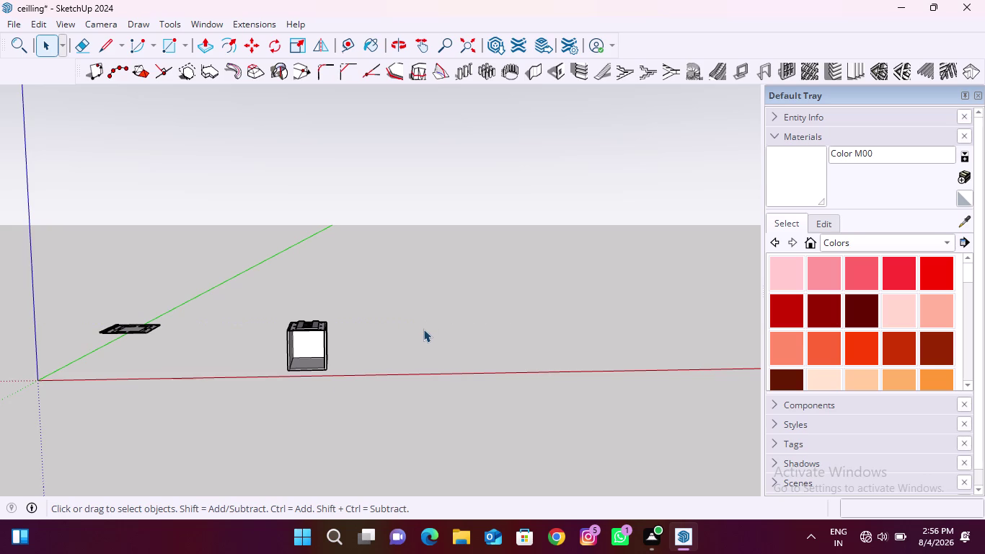
click(104, 44)
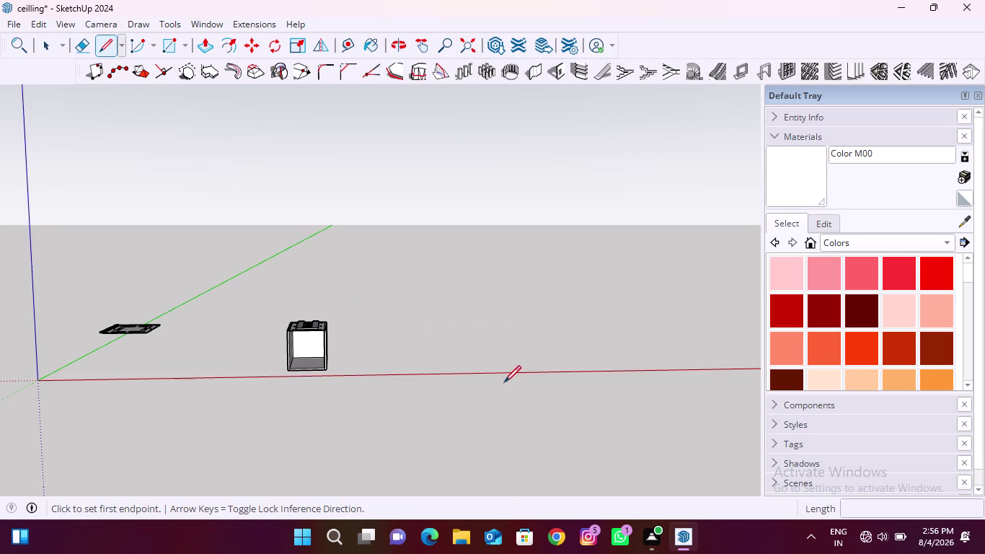
Start a test line beside the red axis, near the ceiling pieces.
scroll(down, 3)
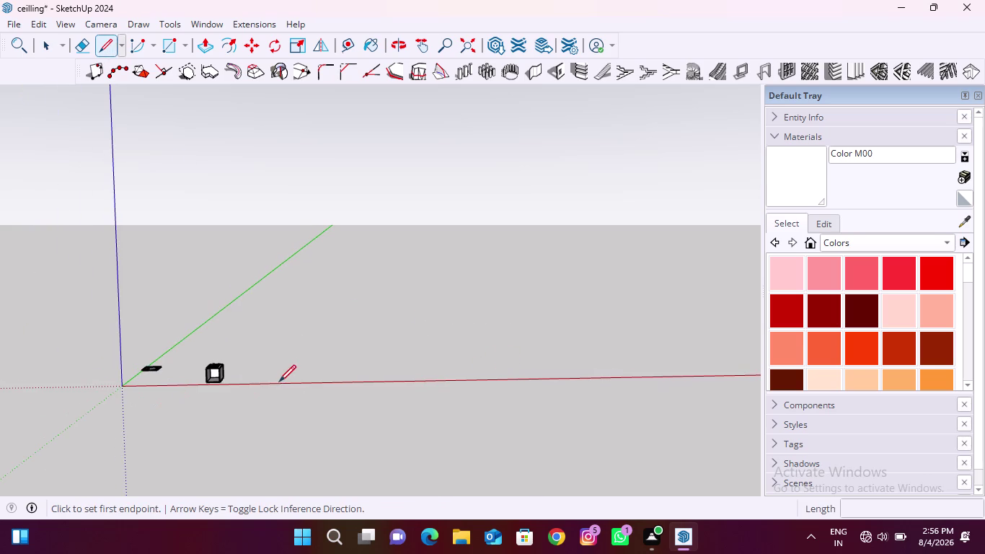
scroll(up, 3)
scroll(up, 3)
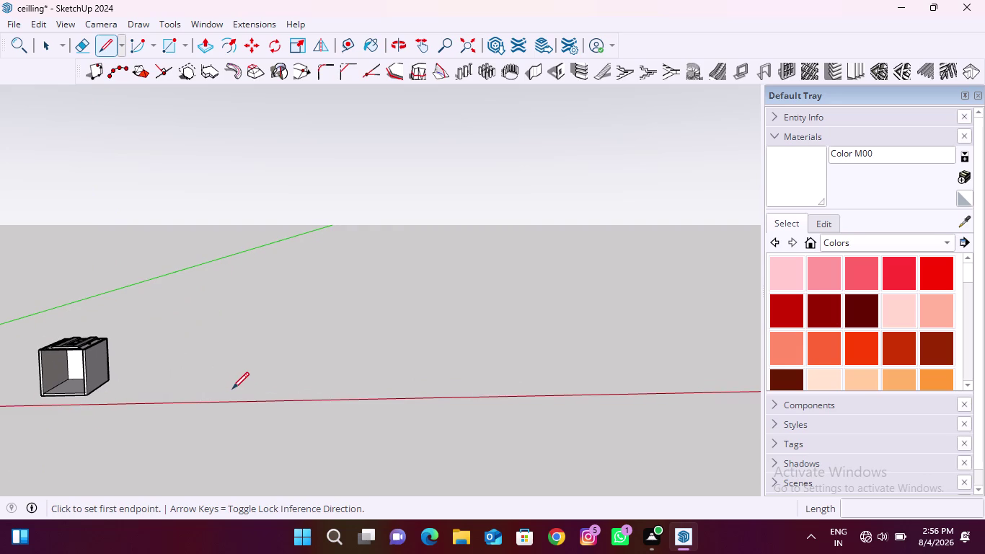
click(232, 389)
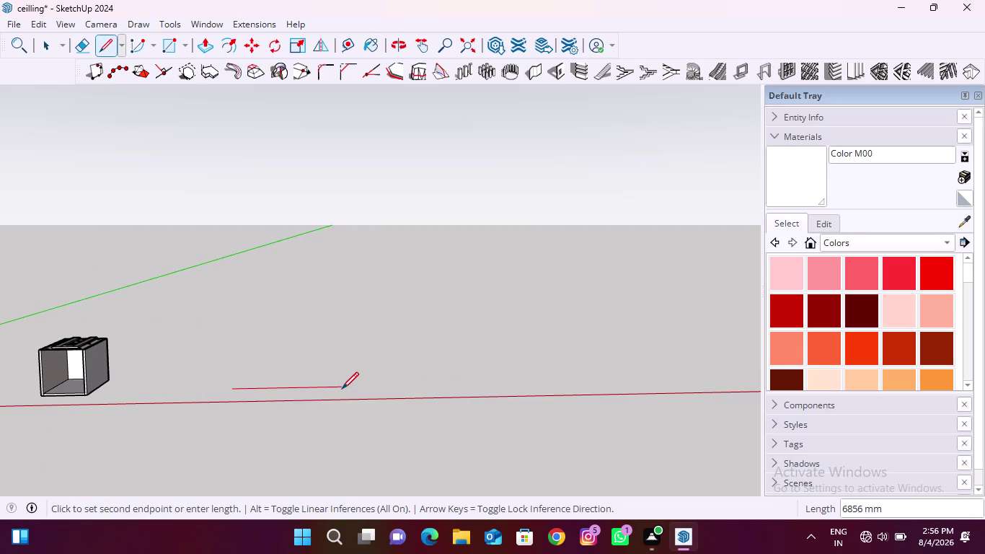
Enter a length with inch marks for the test line.
key(End)
key(Down)
key(apostrophe)
key(Left)
key(shift+quotedbl)
key(Return)
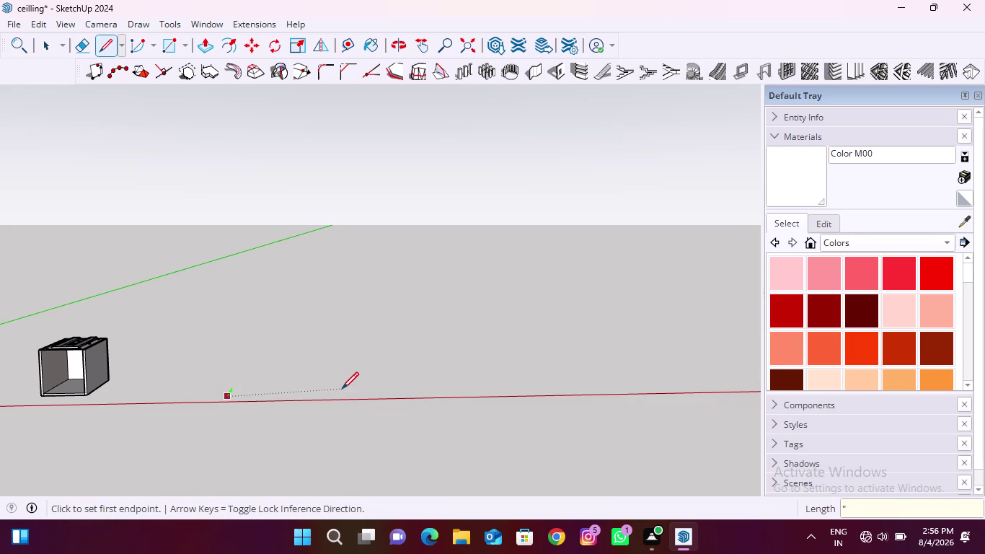
Abandon the test line and close the ceilling model without saving changes.
key(Escape)
click(984, 0)
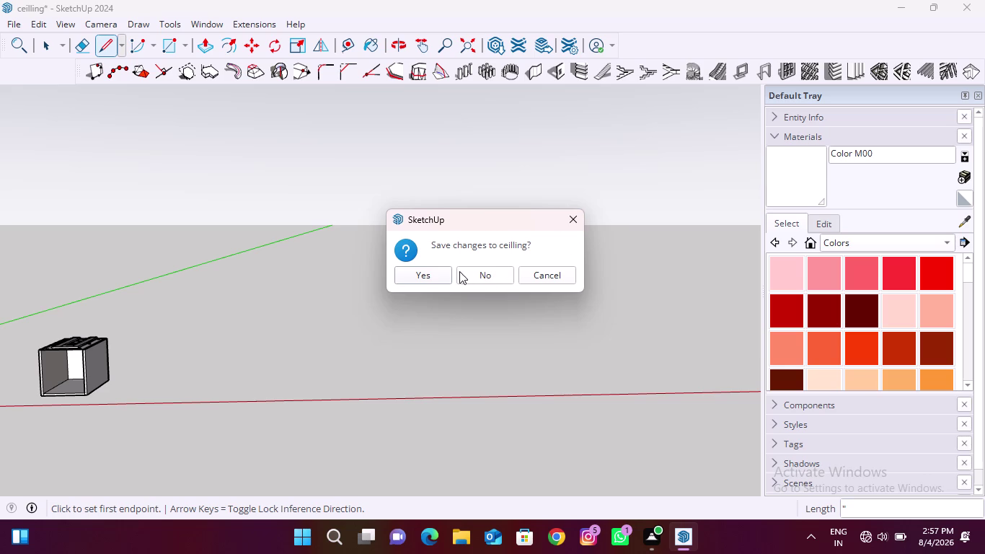
click(436, 279)
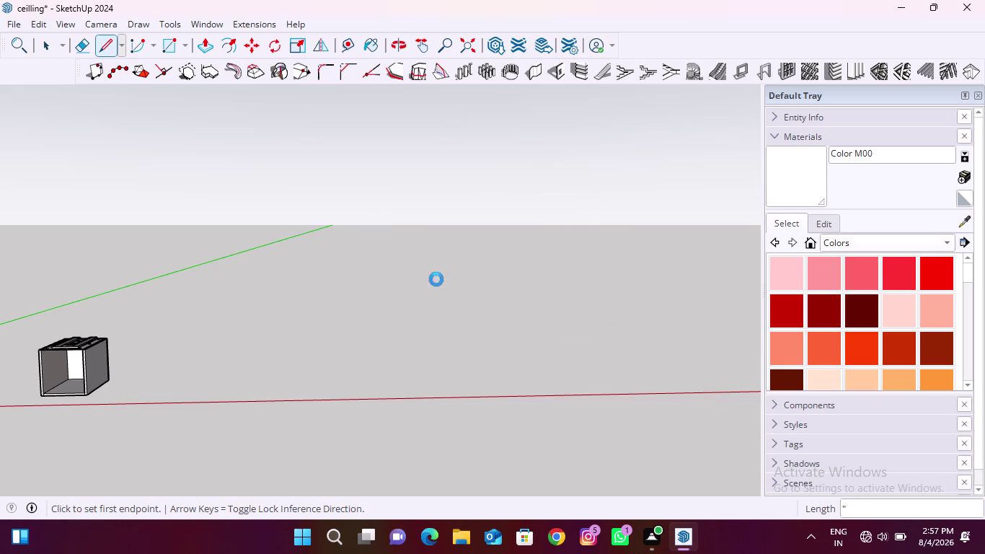